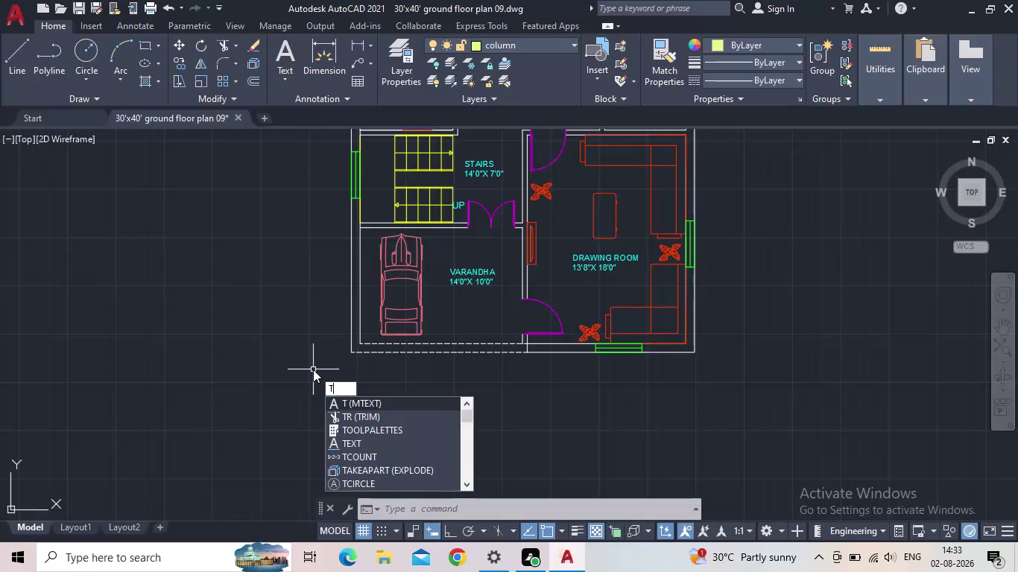
Abandon the multiline and single-line text commands started below the plan.
click(358, 401)
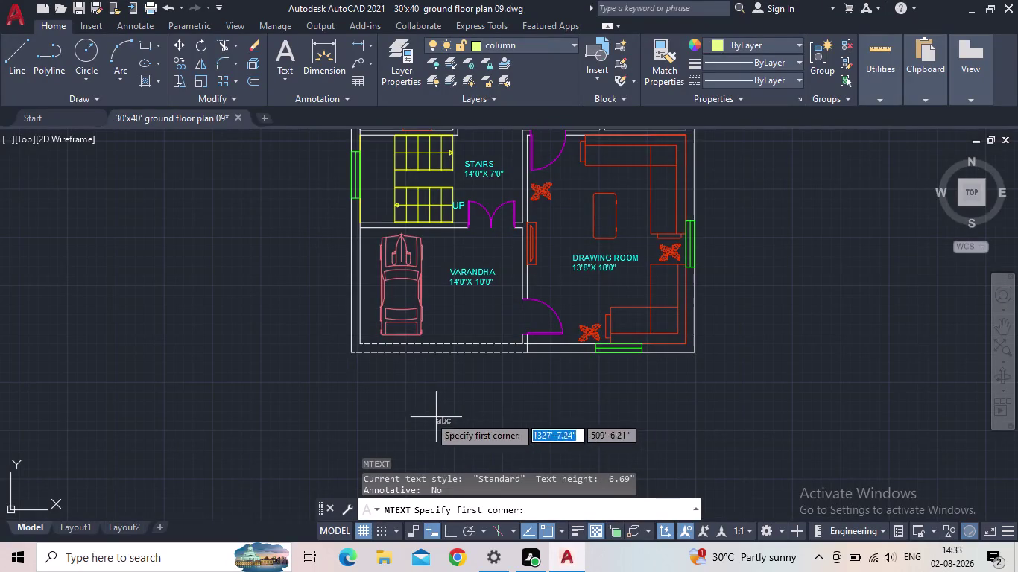
drag(410, 401, 424, 431)
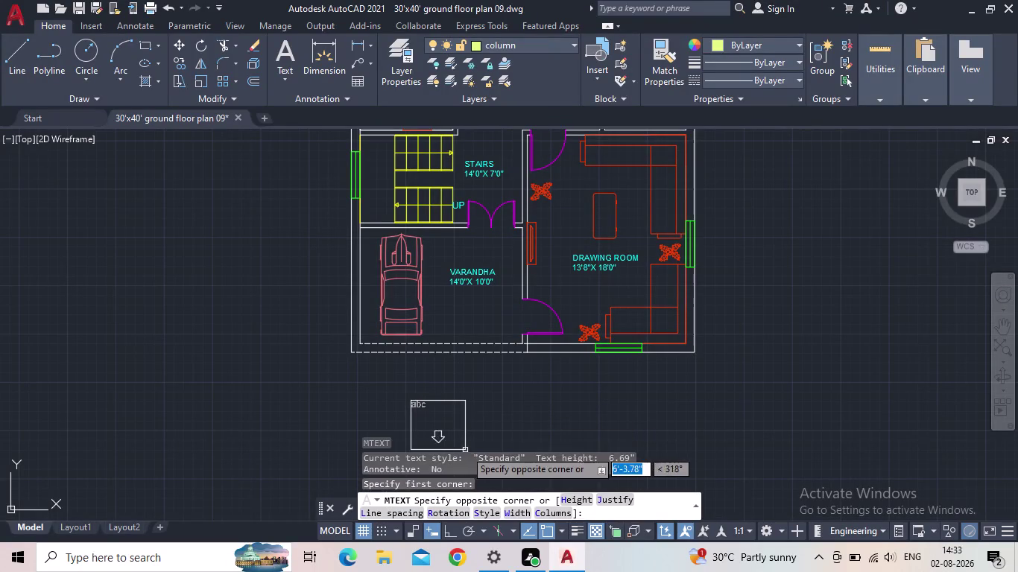
key(Escape)
key(t)
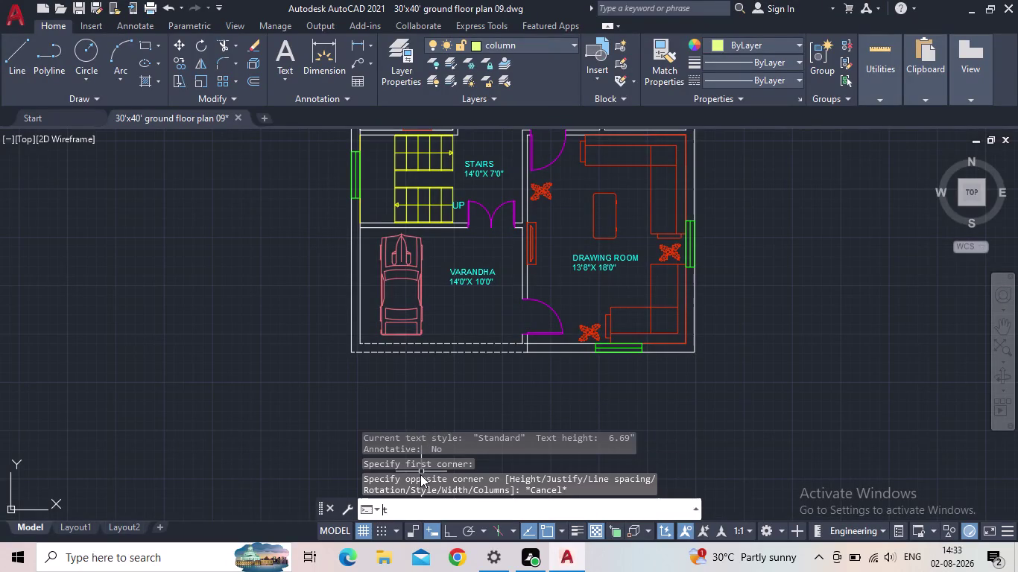
text(ext)
key(space)
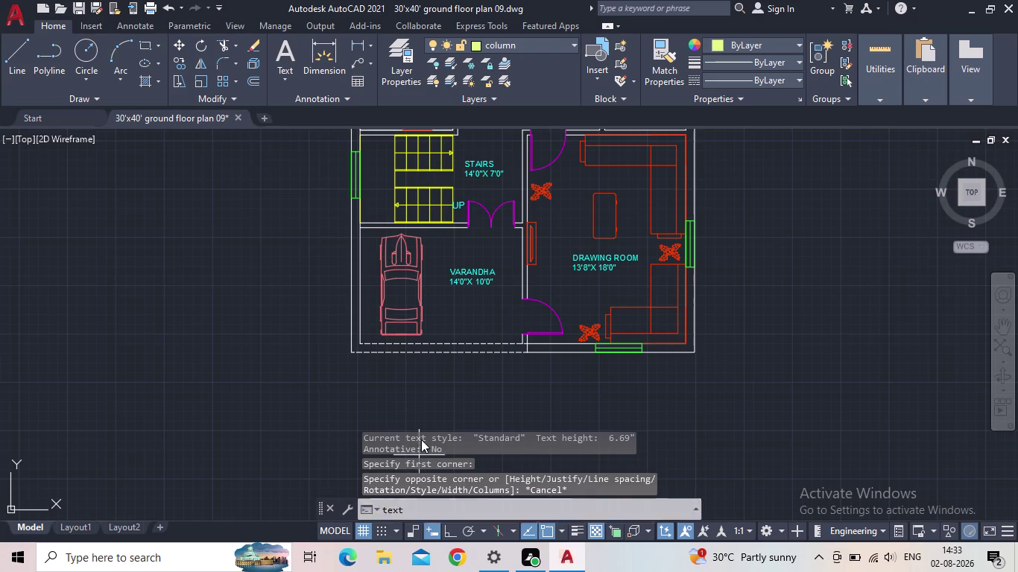
click(427, 391)
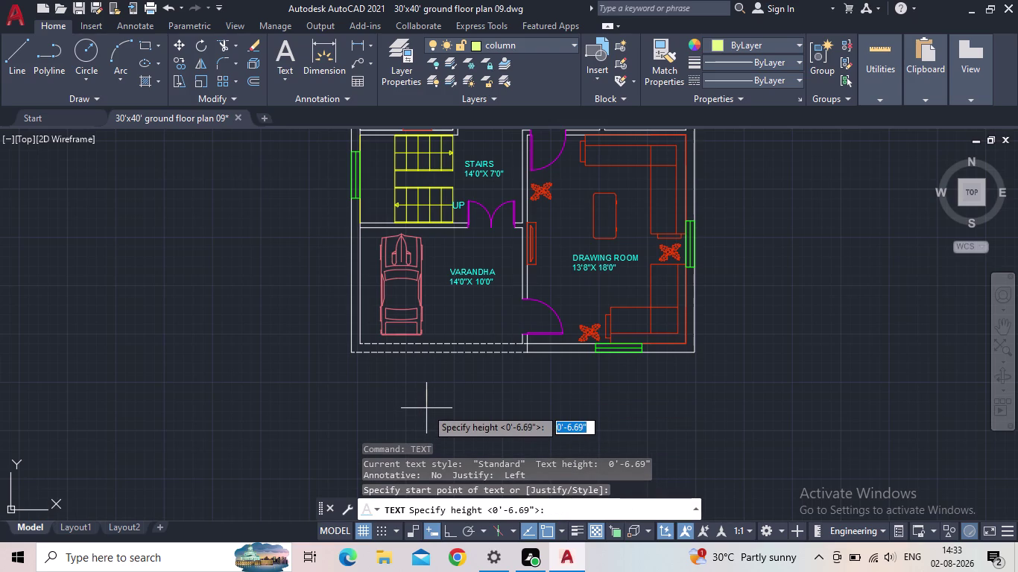
key(Escape)
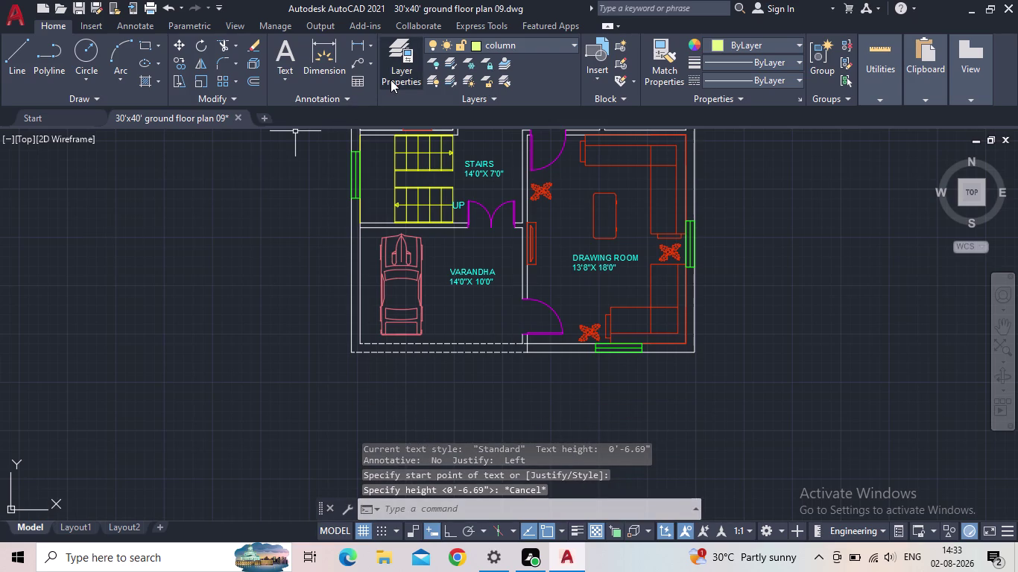
Make the 'text' layer current in Layer Properties and close the palette.
click(391, 80)
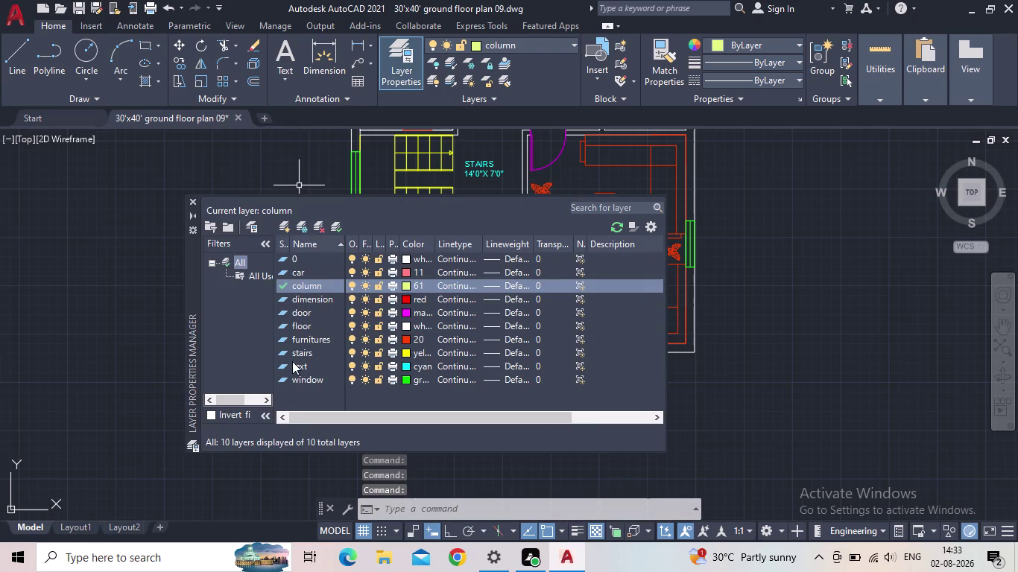
double_click(282, 367)
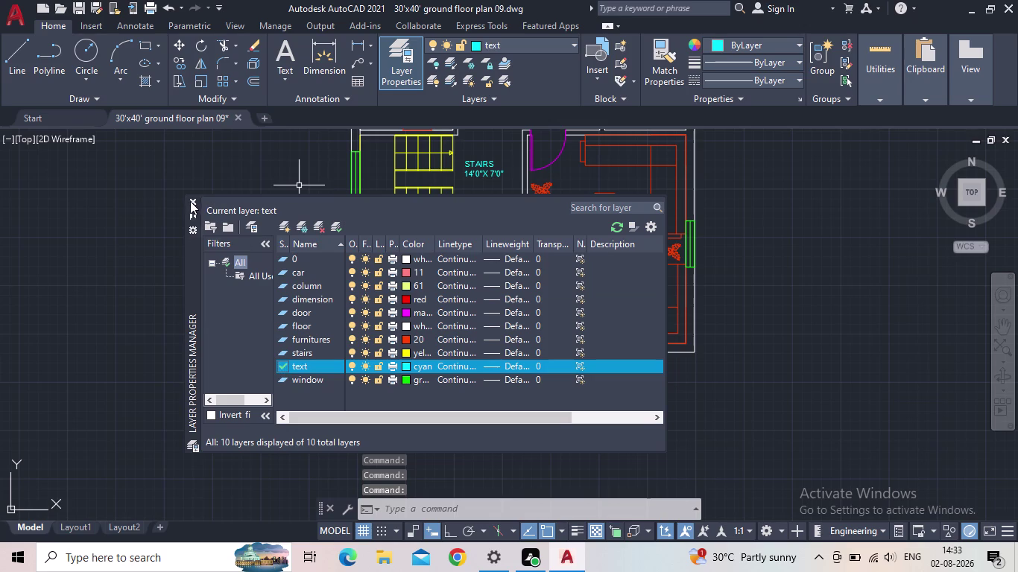
click(192, 200)
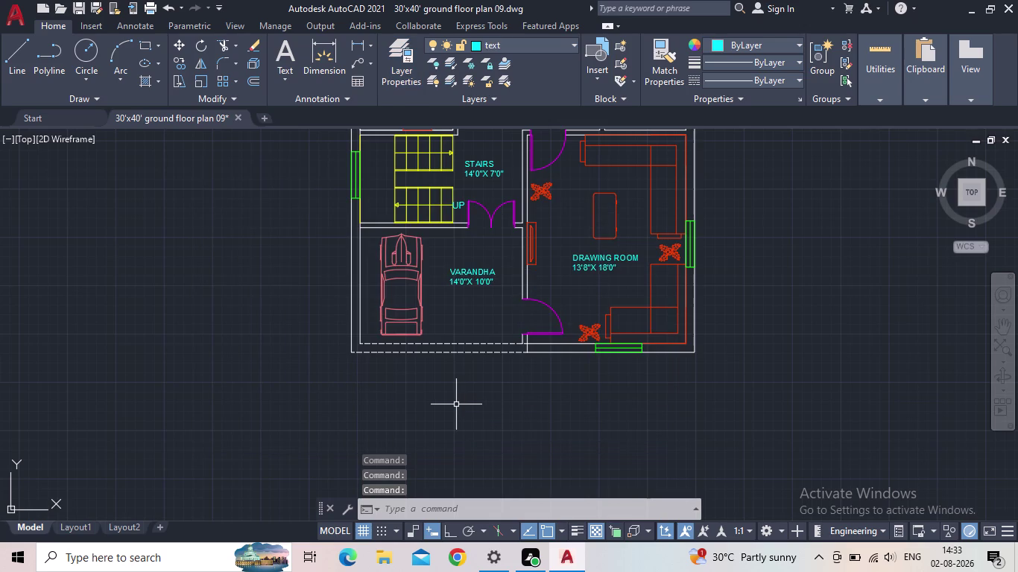
click(449, 533)
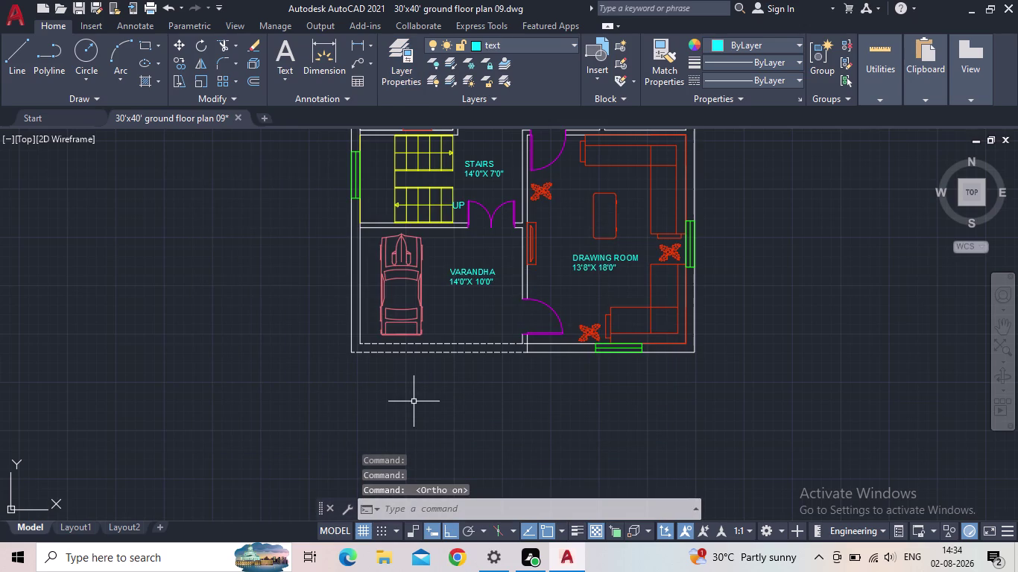
key(t)
key(e)
key(x)
key(t)
key(space)
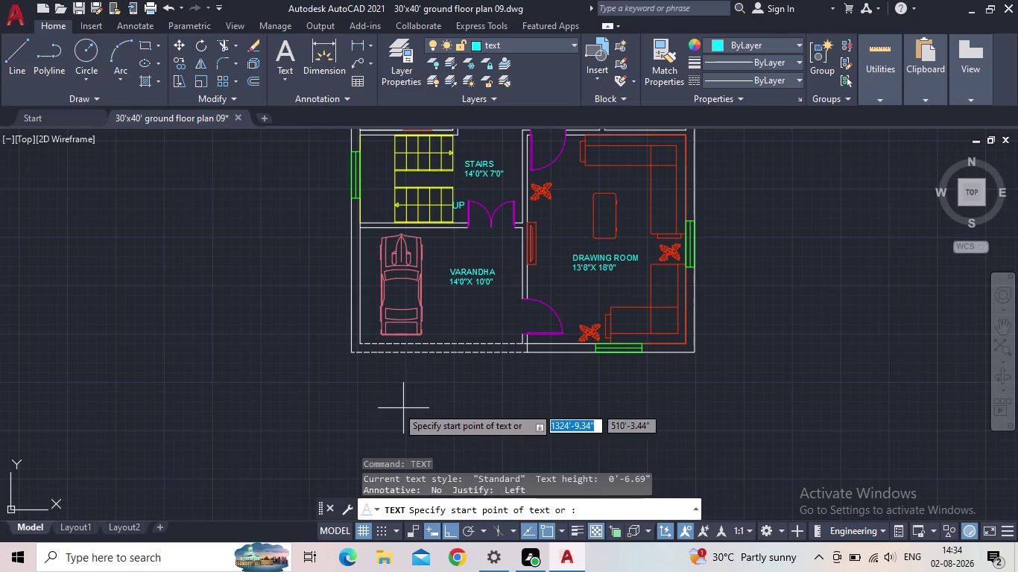
click(396, 392)
middle_drag(399, 421, 426, 384)
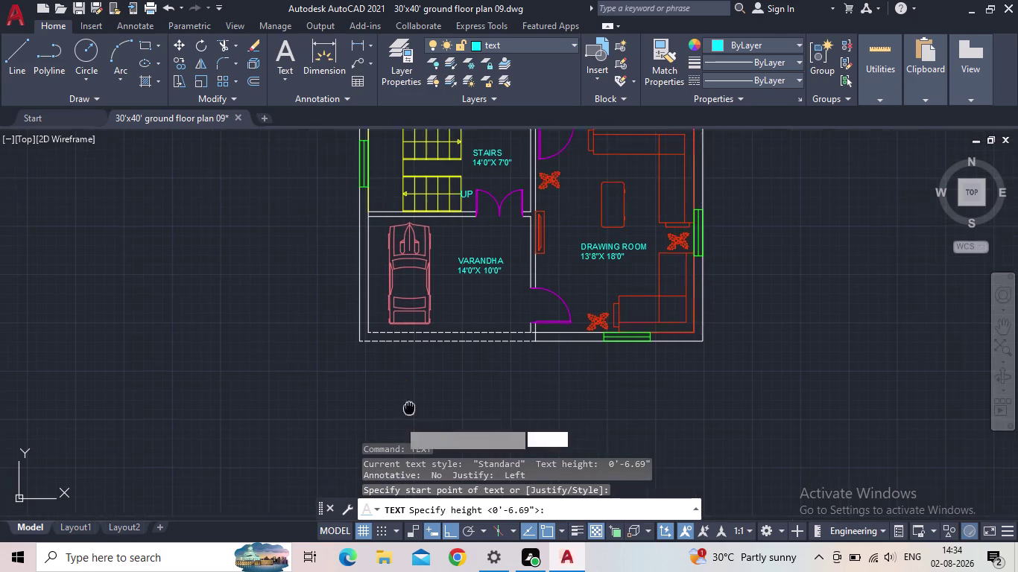
middle_drag(426, 385, 461, 329)
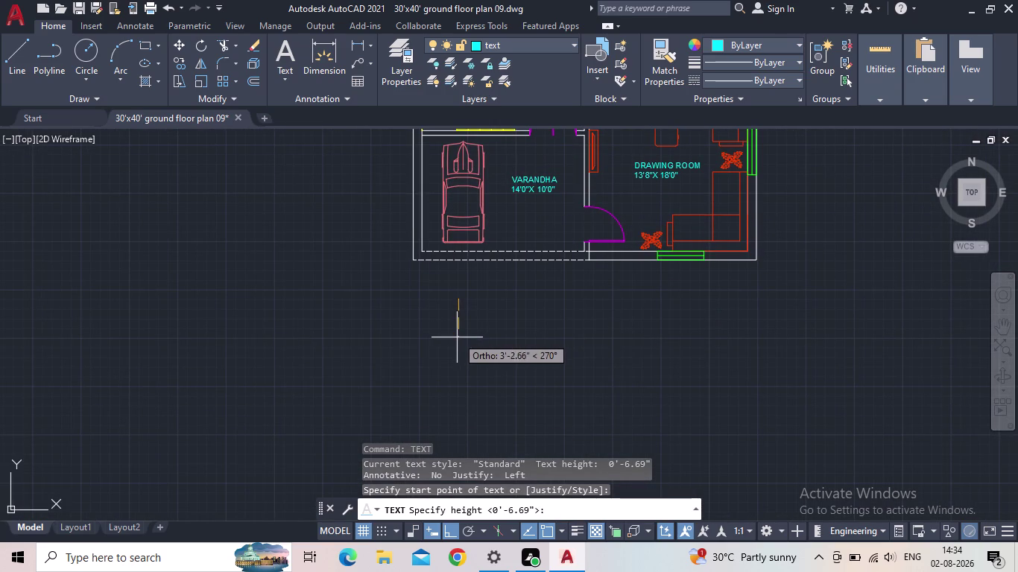
click(457, 338)
key(Return)
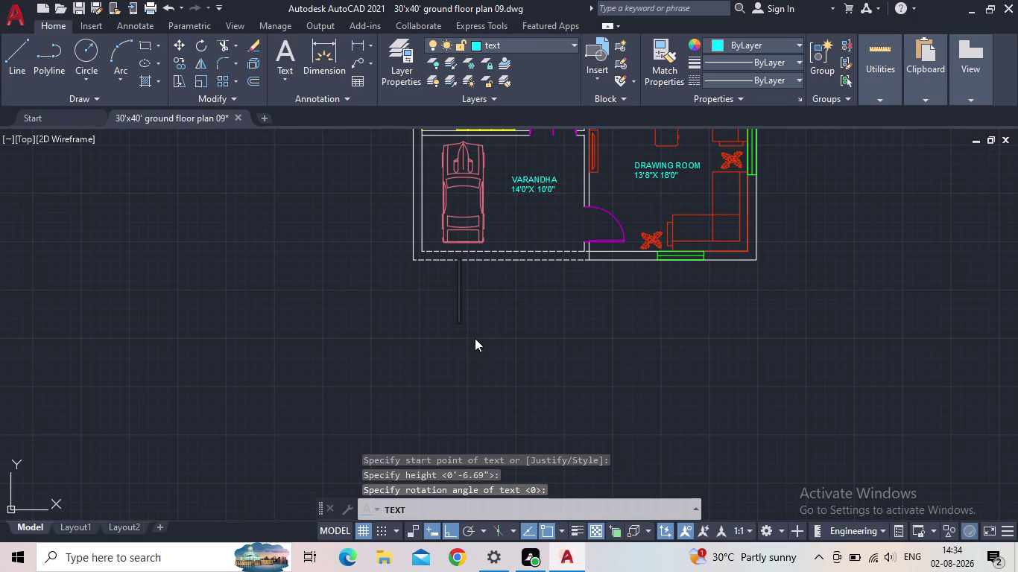
text(gr)
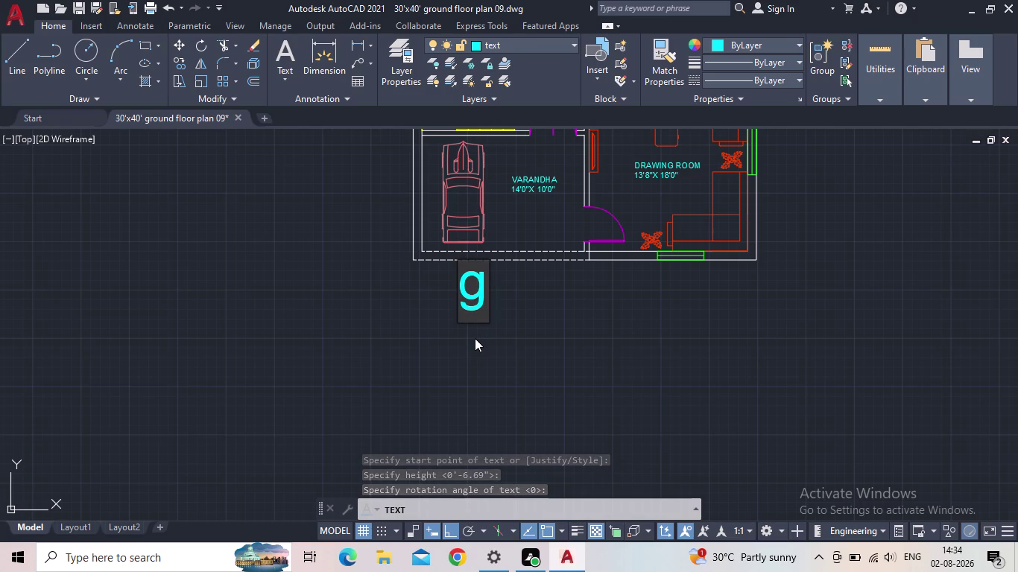
text(ound)
key(space)
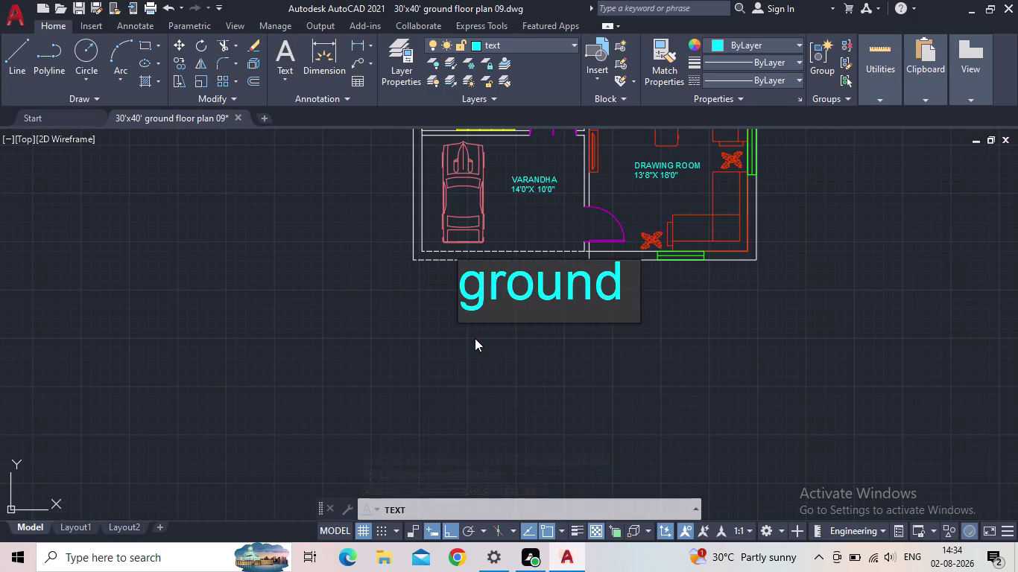
key(BackSpace)
key(BackSpace)
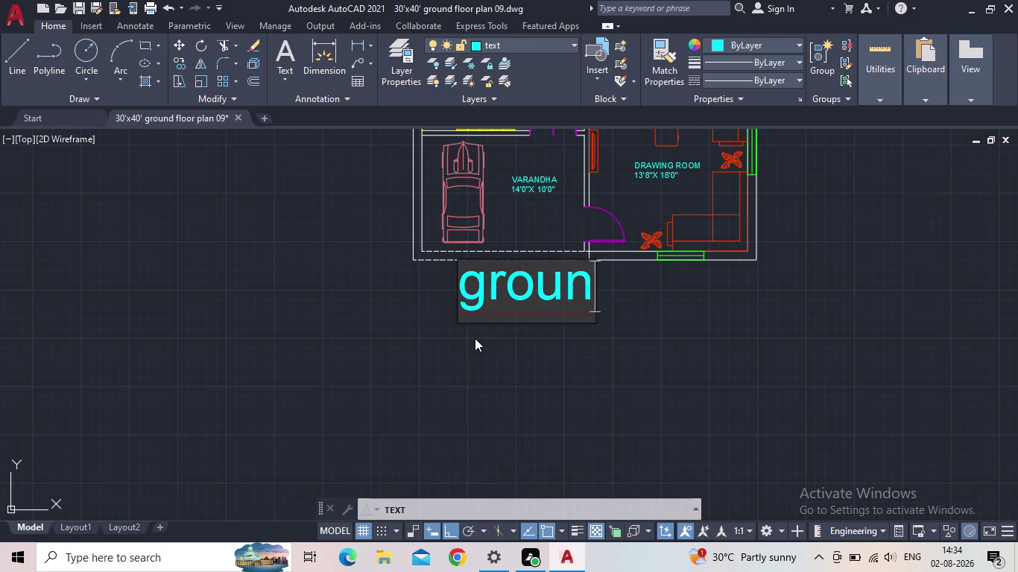
key(BackSpace)
key(BackSpace)
key(BackSpace)
key(BackSpace)
key(BackSpace)
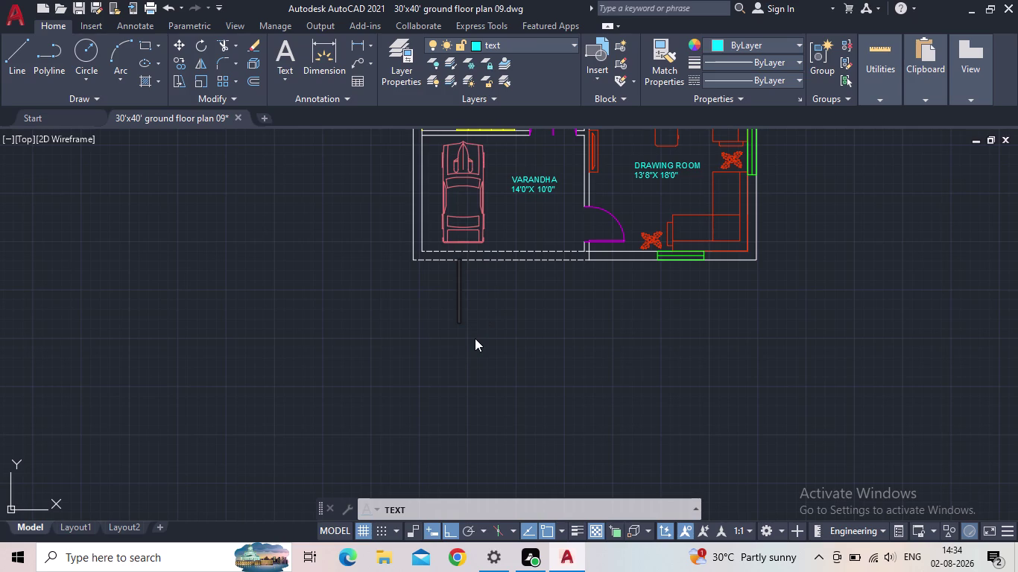
key(shift+g)
text(rou)
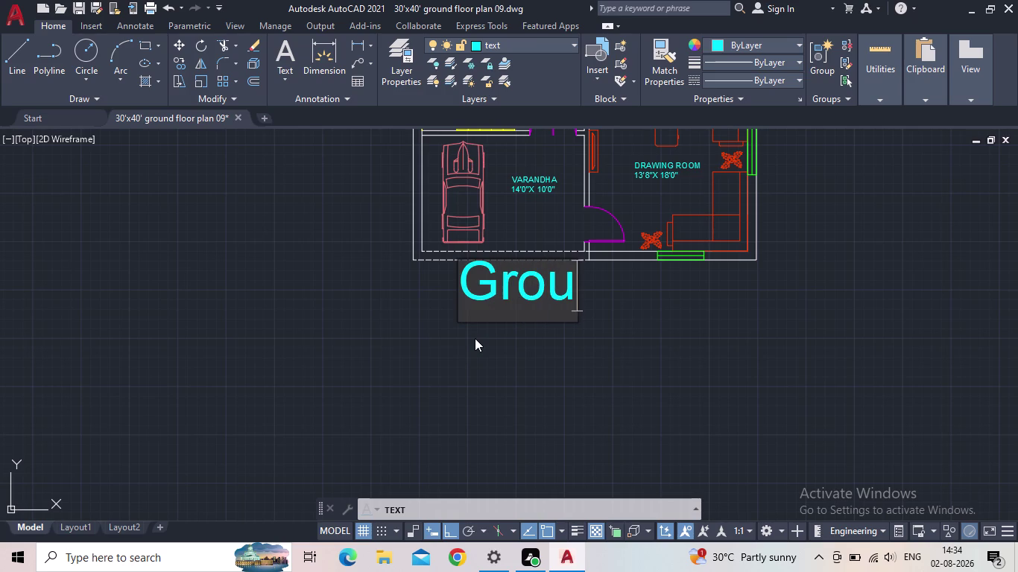
text(nd)
key(space)
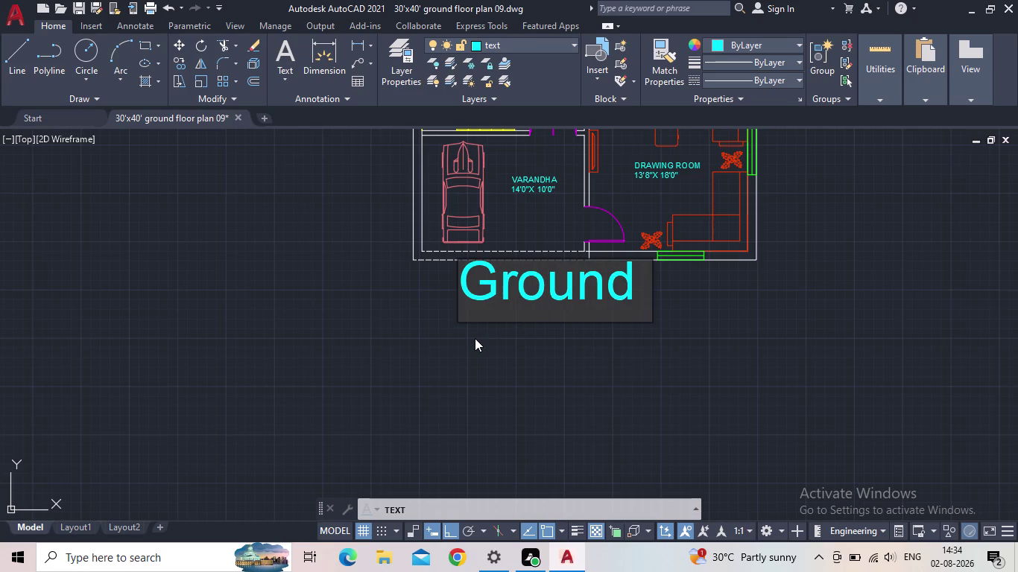
text(Floor)
key(space)
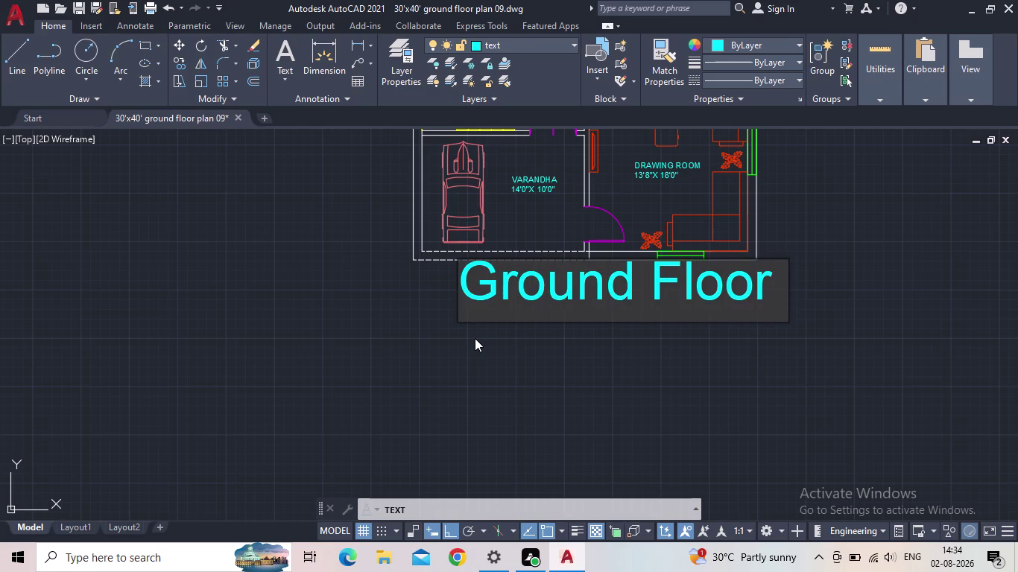
text(PLan)
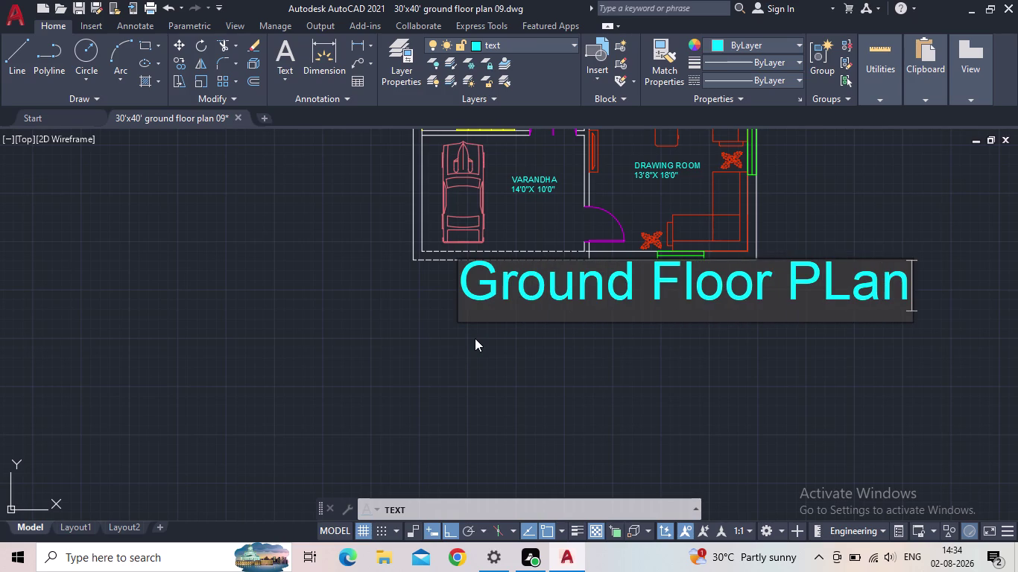
key(Return)
key(Return)
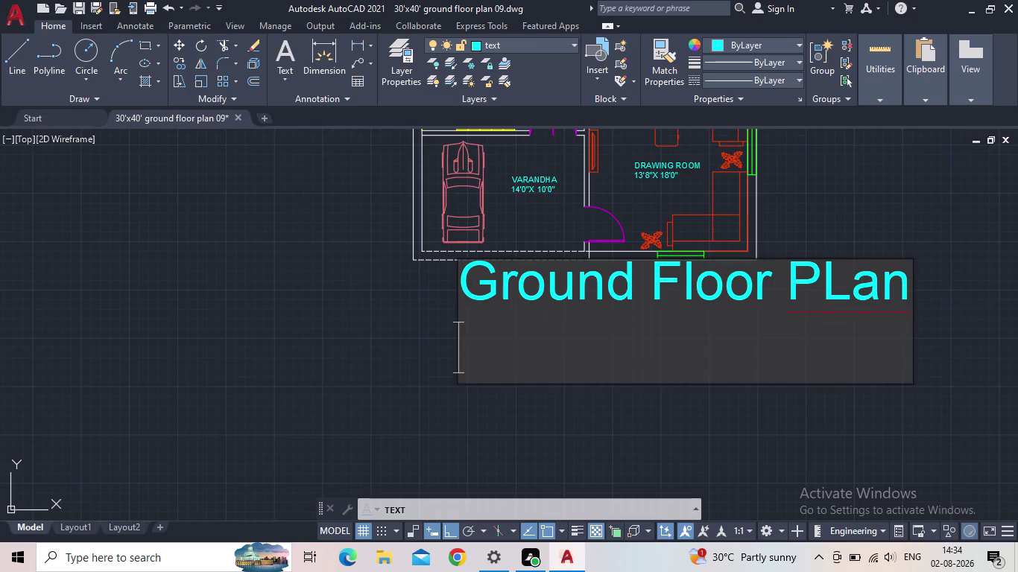
click(799, 292)
double_click(792, 289)
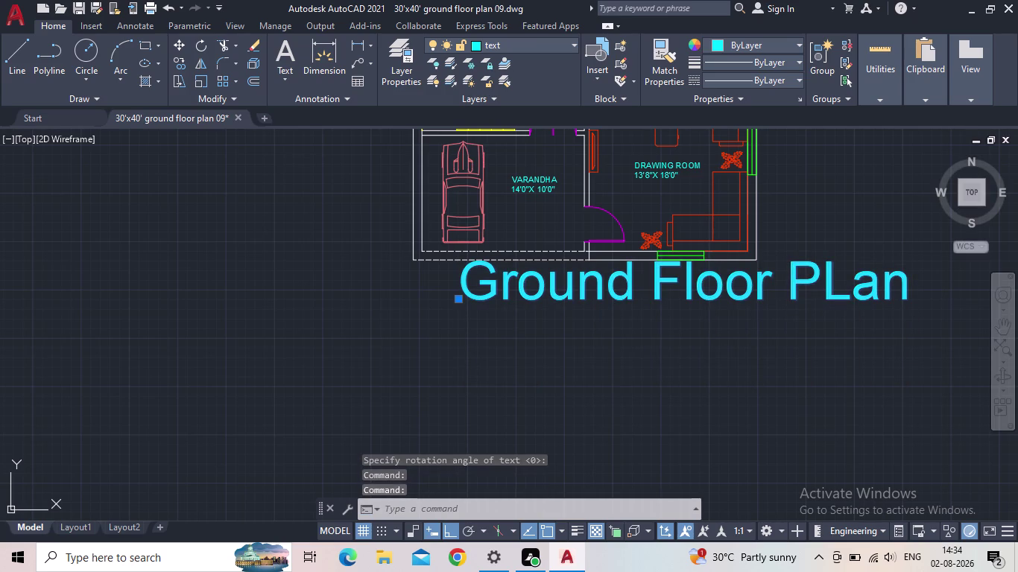
click(900, 286)
drag(901, 286, 465, 288)
key(Delete)
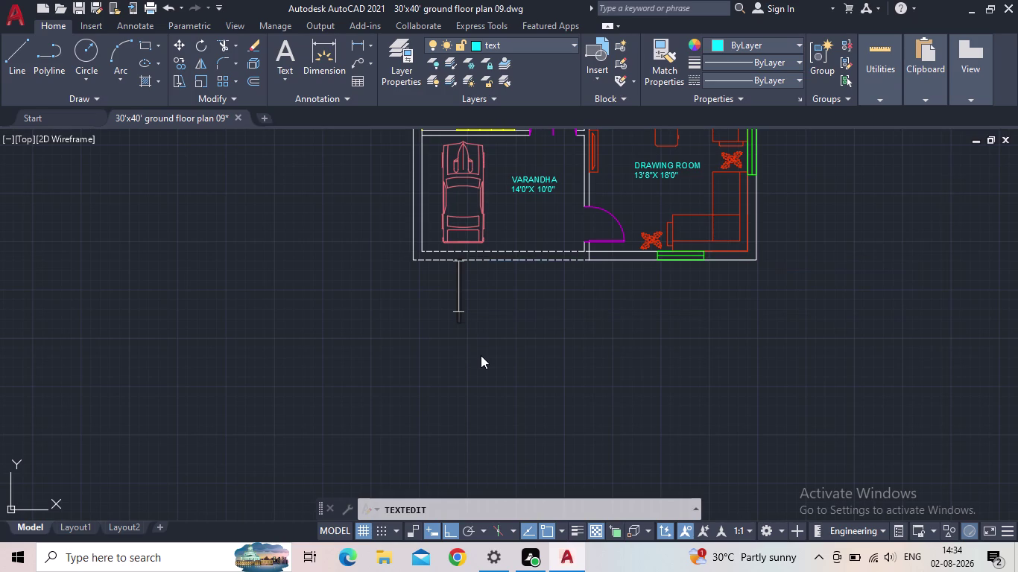
key(Escape)
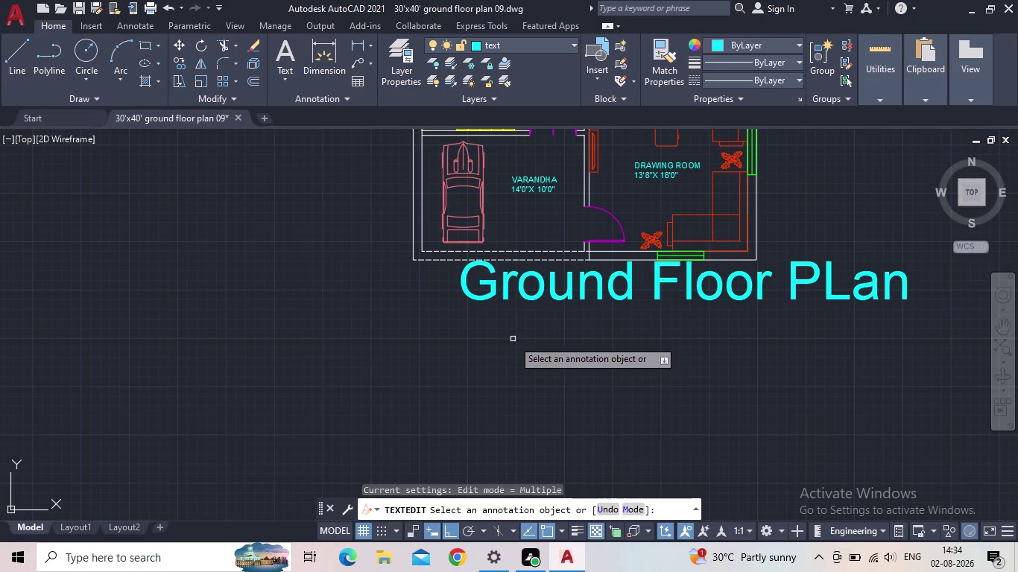
key(Escape)
drag(810, 332, 792, 318)
click(727, 291)
key(Delete)
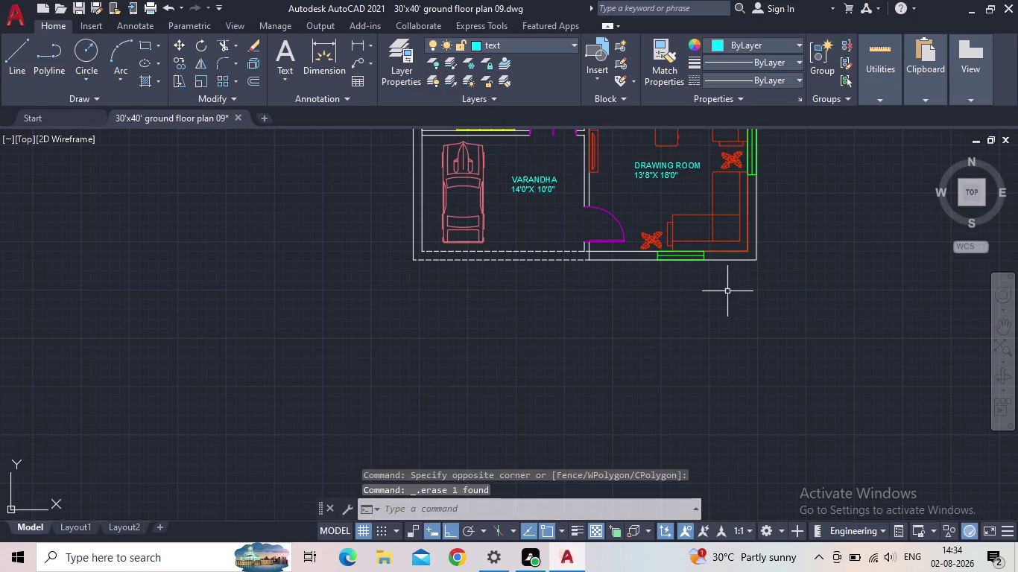
Draw an MTEXT box in the empty area below the ground floor plan.
scroll(down, 3)
middle_drag(608, 310, 614, 331)
scroll(up, 3)
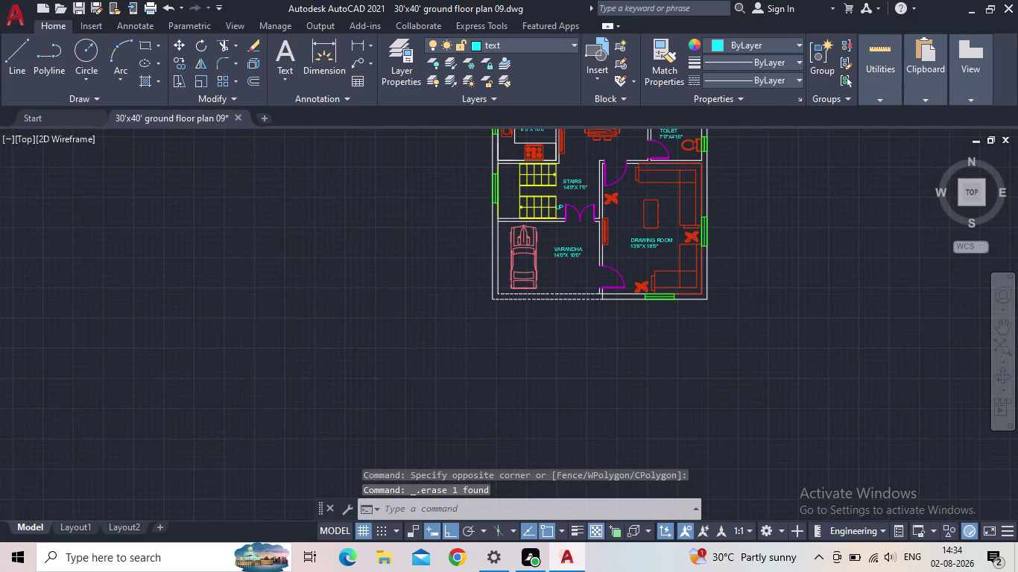
text(mt)
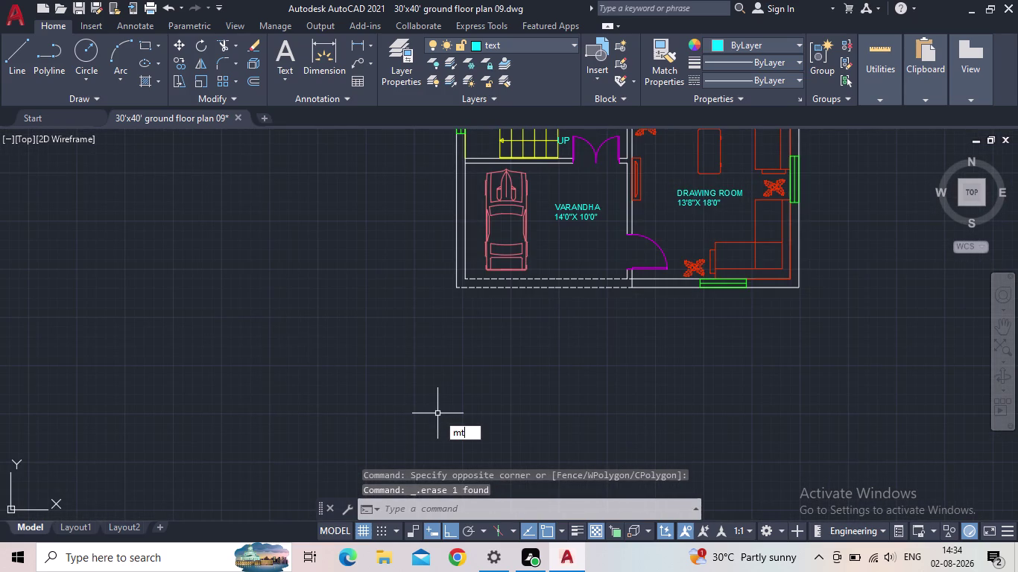
click(498, 446)
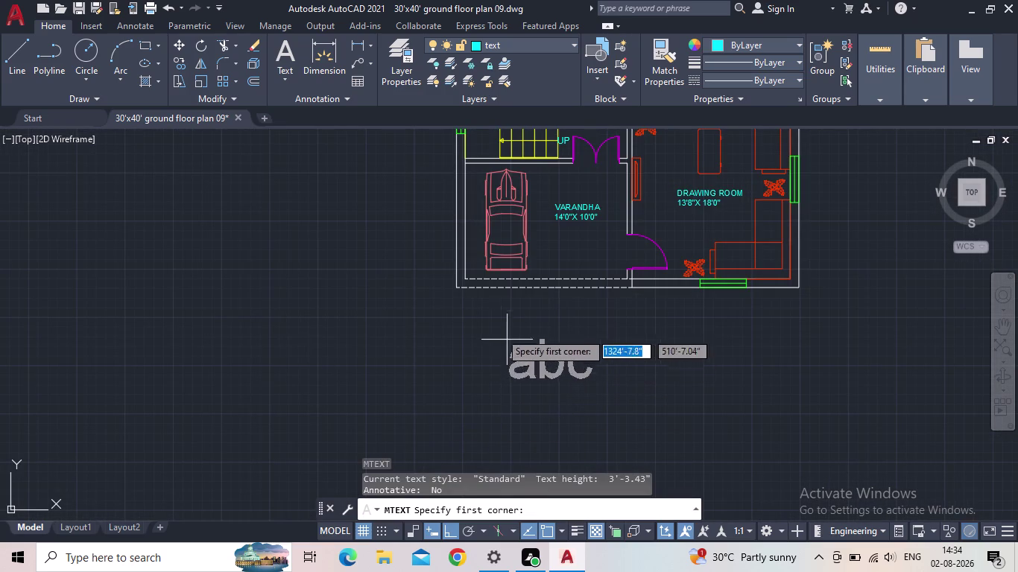
drag(494, 328, 819, 434)
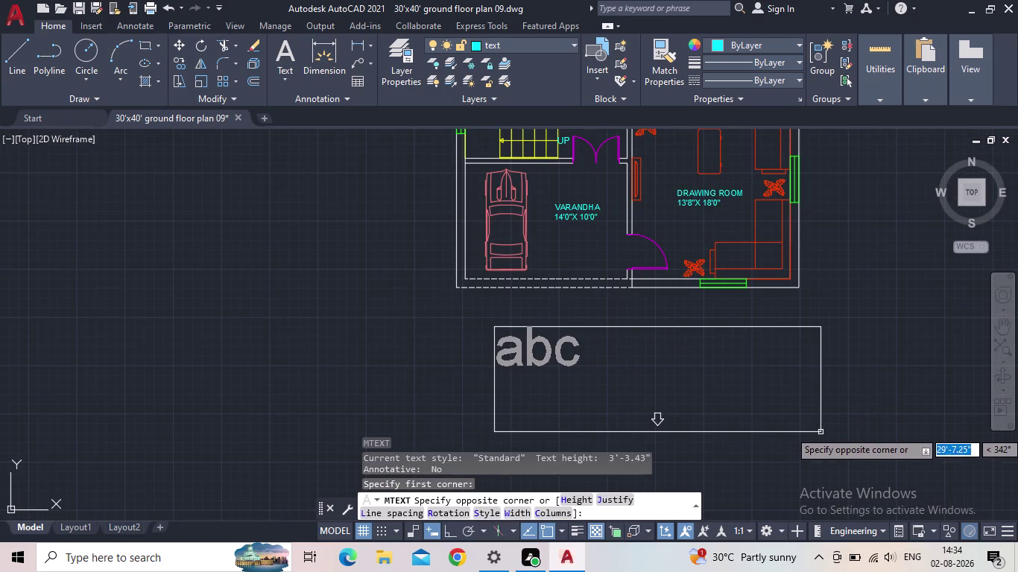
click(817, 426)
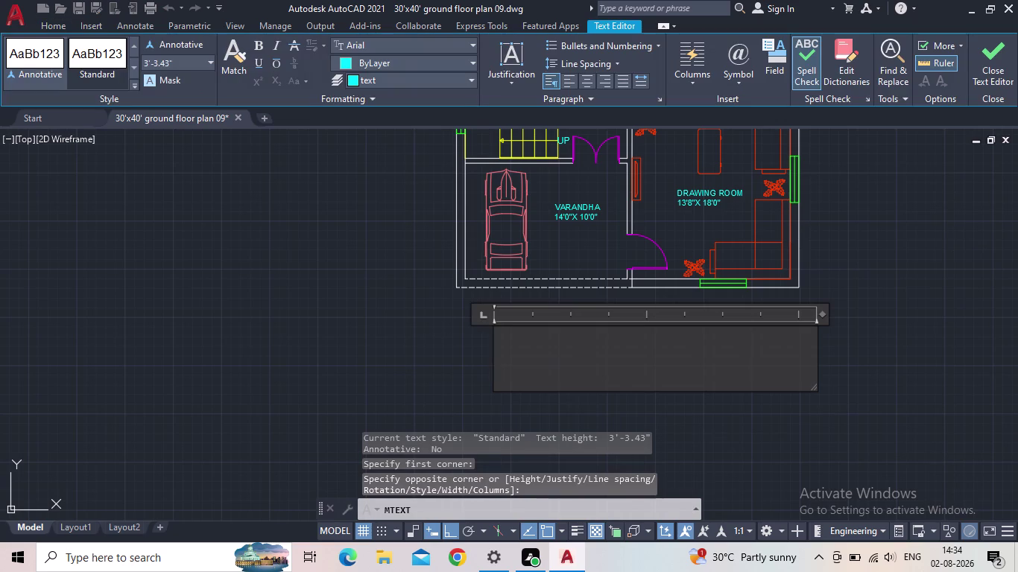
middle_drag(607, 366, 626, 348)
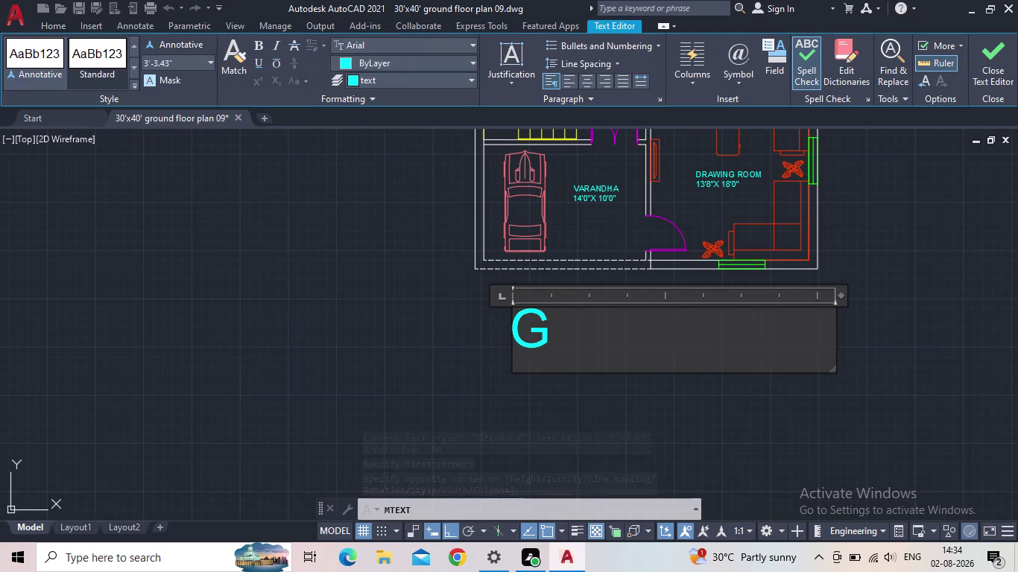
Type the title 'Ground Floor Plan', fixing the mistyped capitals.
text(round)
key(space)
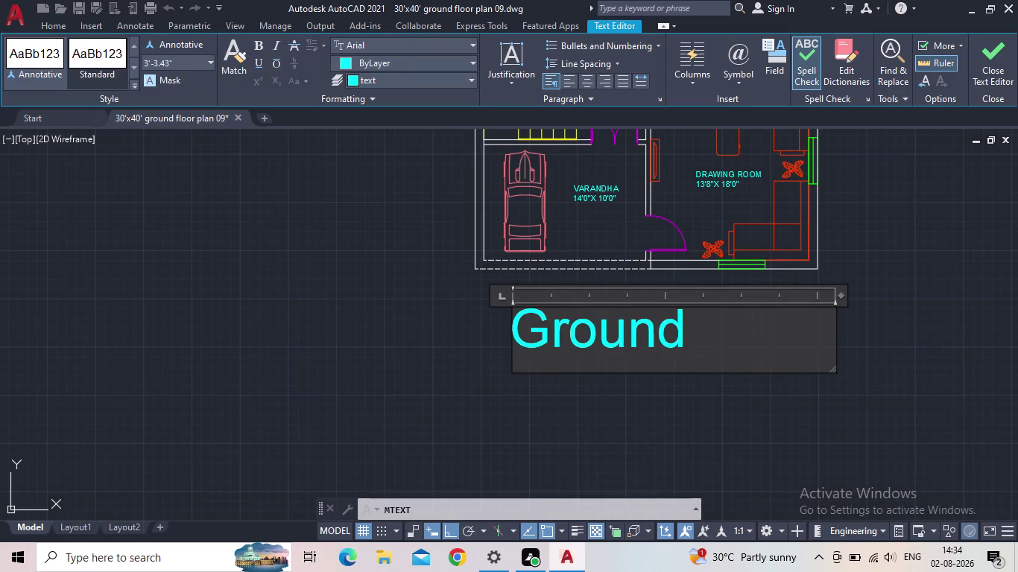
key(shift+f)
text(lo)
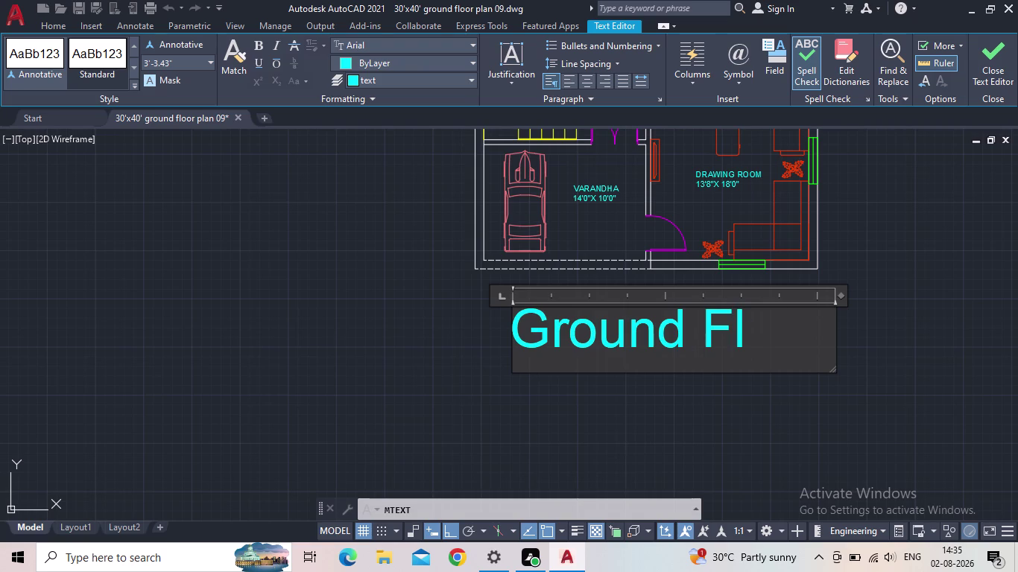
text(or)
key(space)
text(Pl)
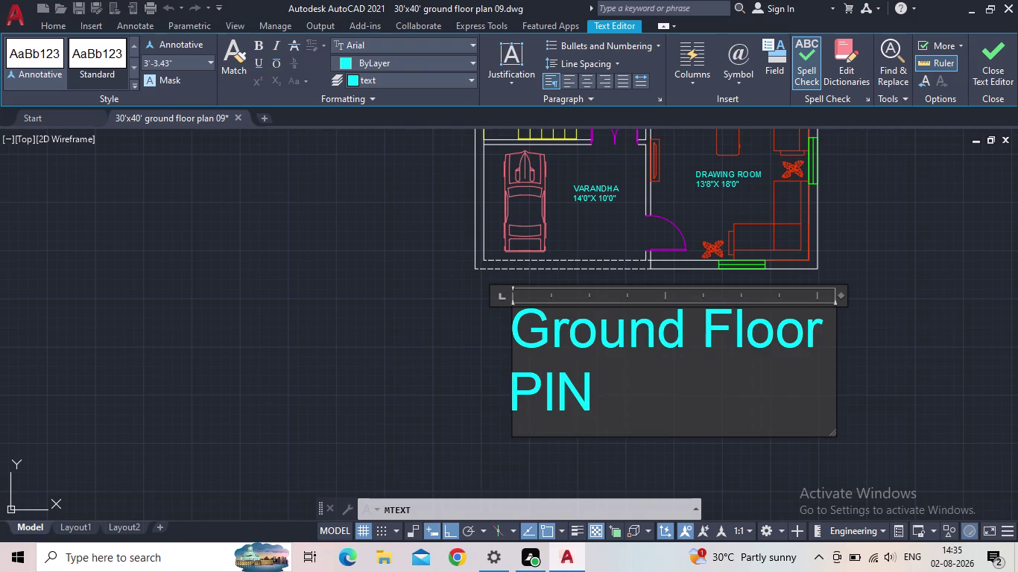
key(BackSpace)
text(AN)
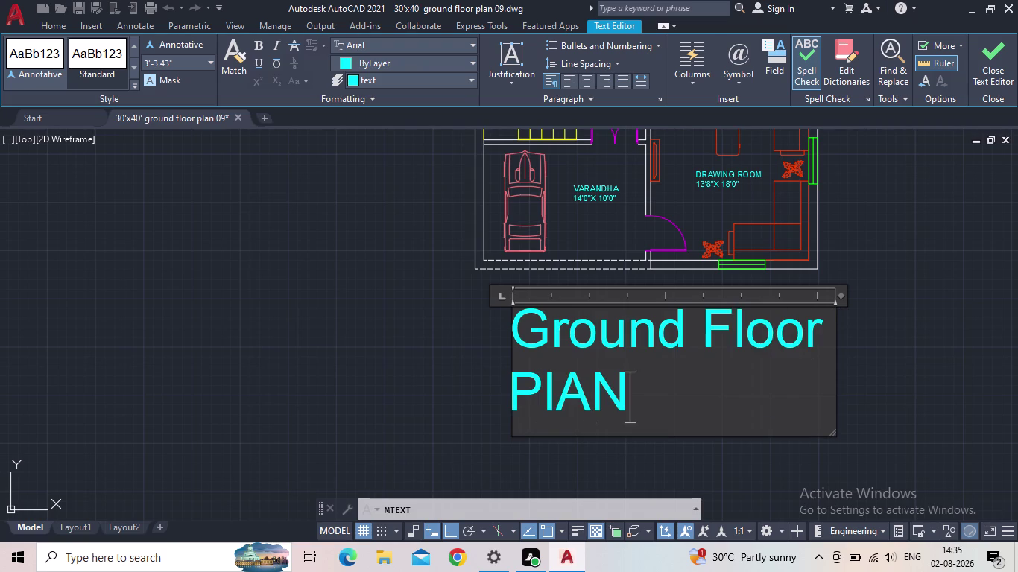
key(BackSpace)
key(BackSpace)
key(BackSpace)
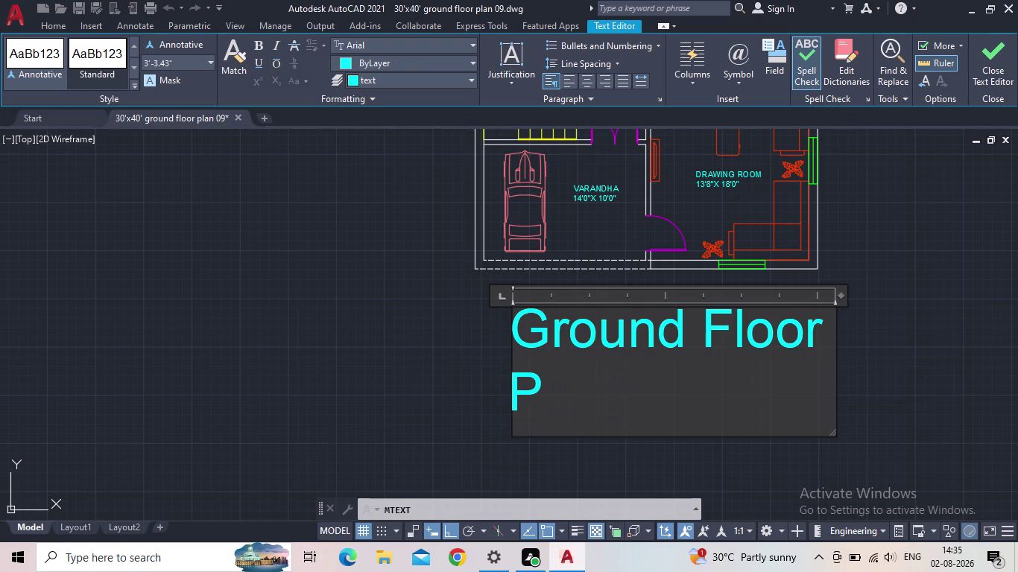
key(l)
key(BackSpace)
text(lan)
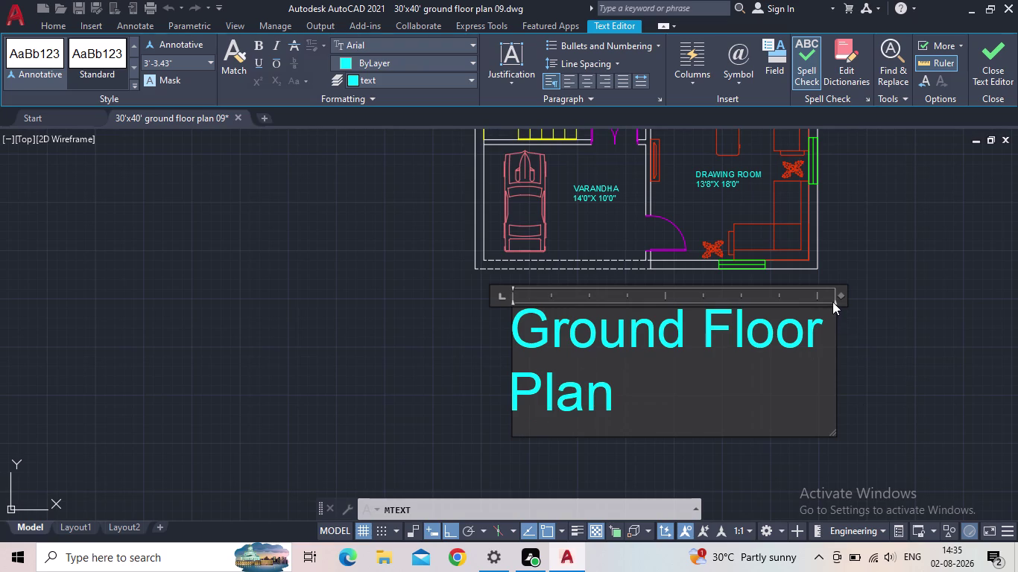
Widen the text box so the title fits one line, and set its height to 7".
drag(834, 315, 909, 302)
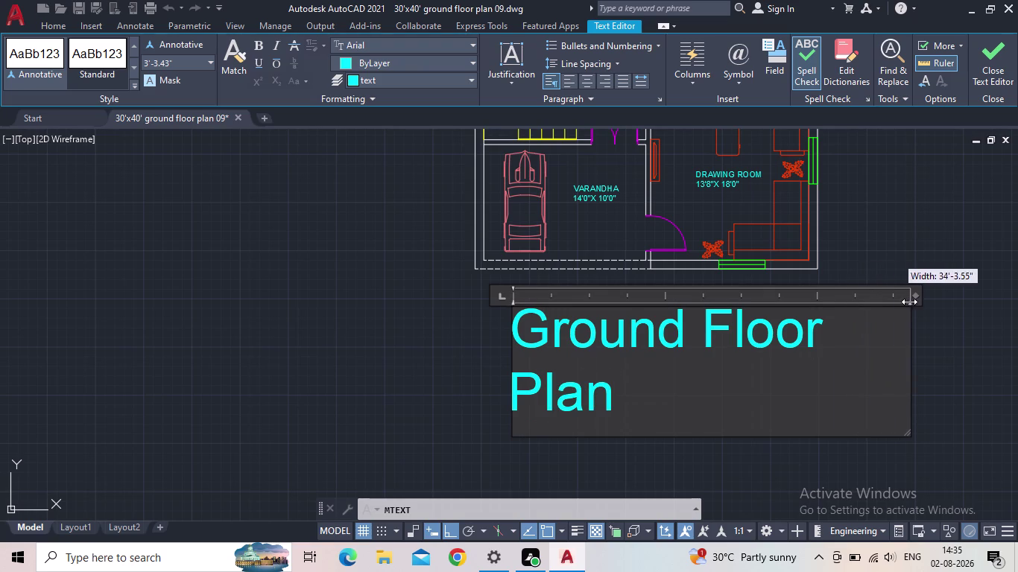
drag(908, 302, 953, 308)
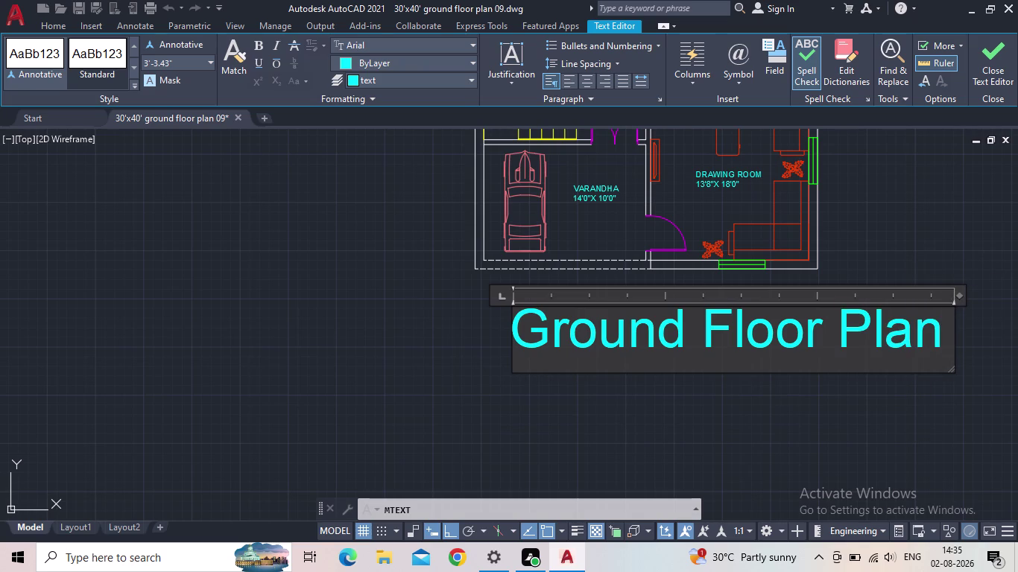
drag(178, 58, 154, 64)
key(6)
key(BackSpace)
key(BackSpace)
text(7")
key(Return)
drag(944, 333, 511, 329)
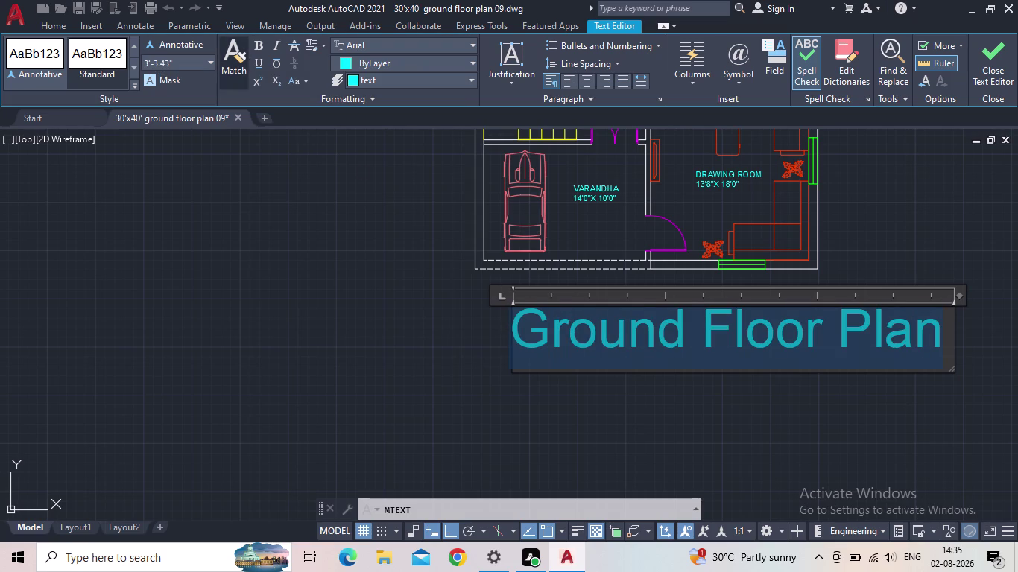
Adjust the title height through 7", 1' and 3', settling on 2'.
click(174, 67)
text(7)
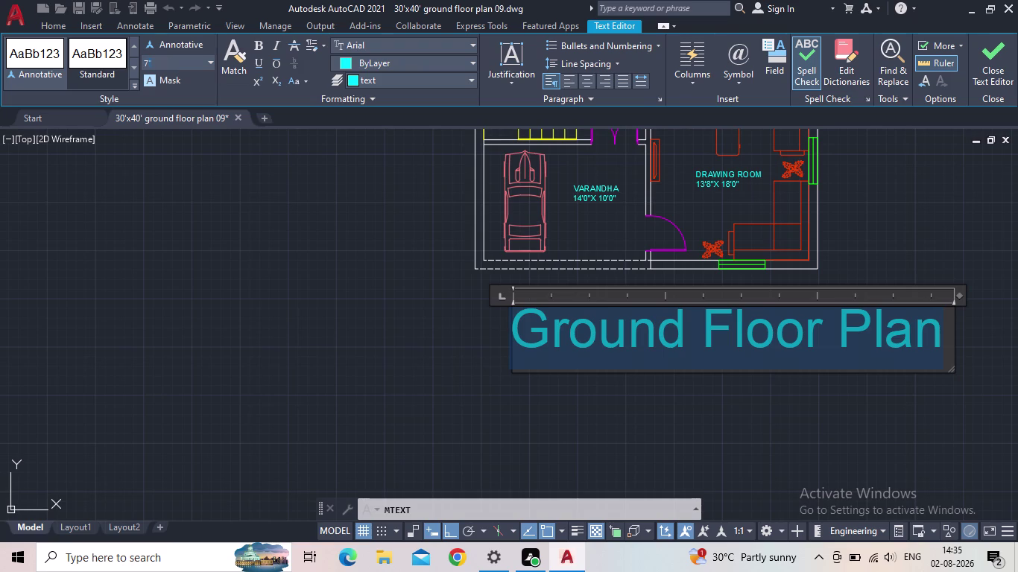
text(")
key(Return)
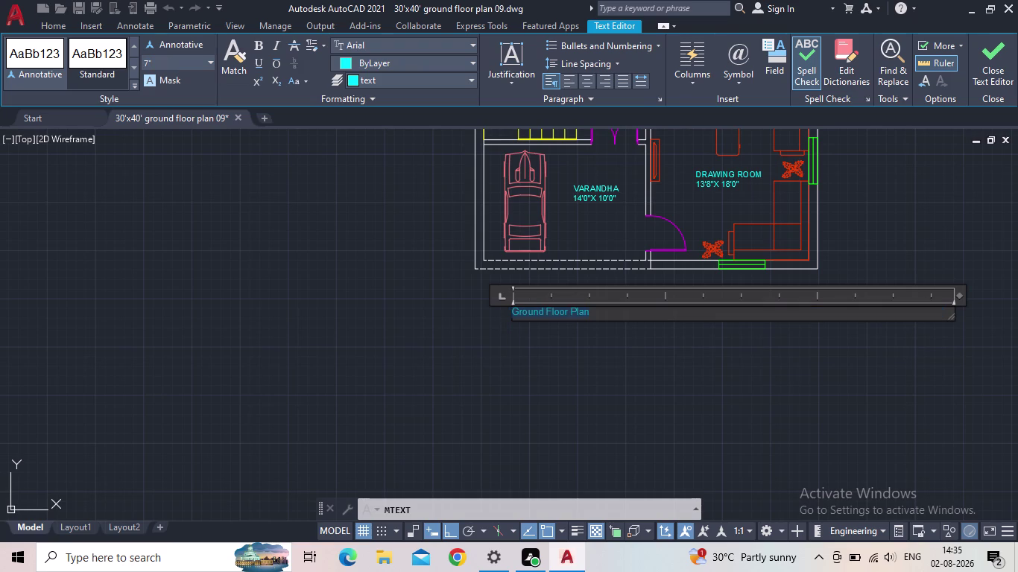
click(179, 64)
key(1)
key(apostrophe)
key(Return)
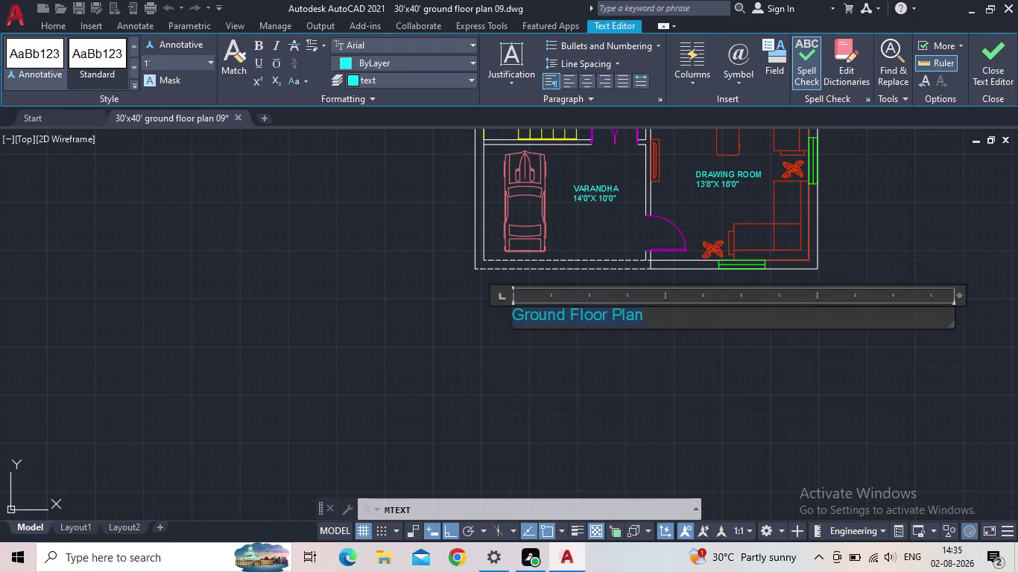
click(176, 68)
text(3')
key(Return)
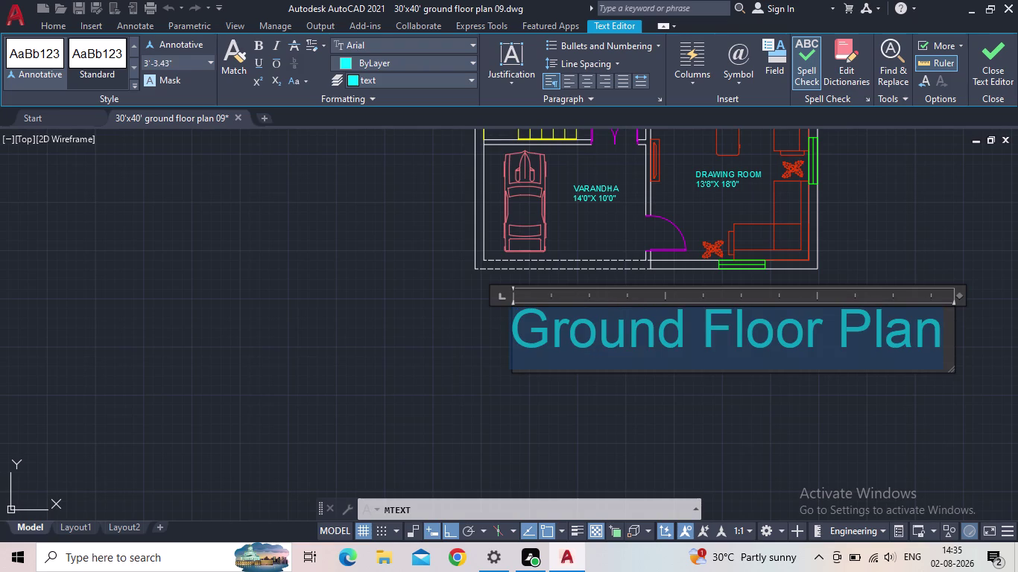
click(176, 67)
text(2)
text(')
key(Return)
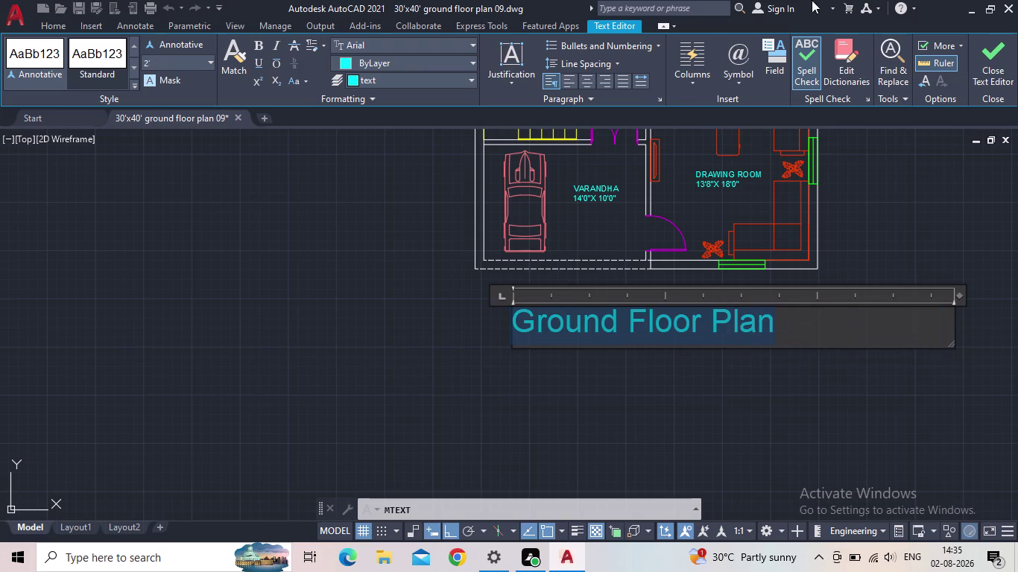
Make the Ground Floor Plan title bold and italic.
click(261, 50)
click(278, 48)
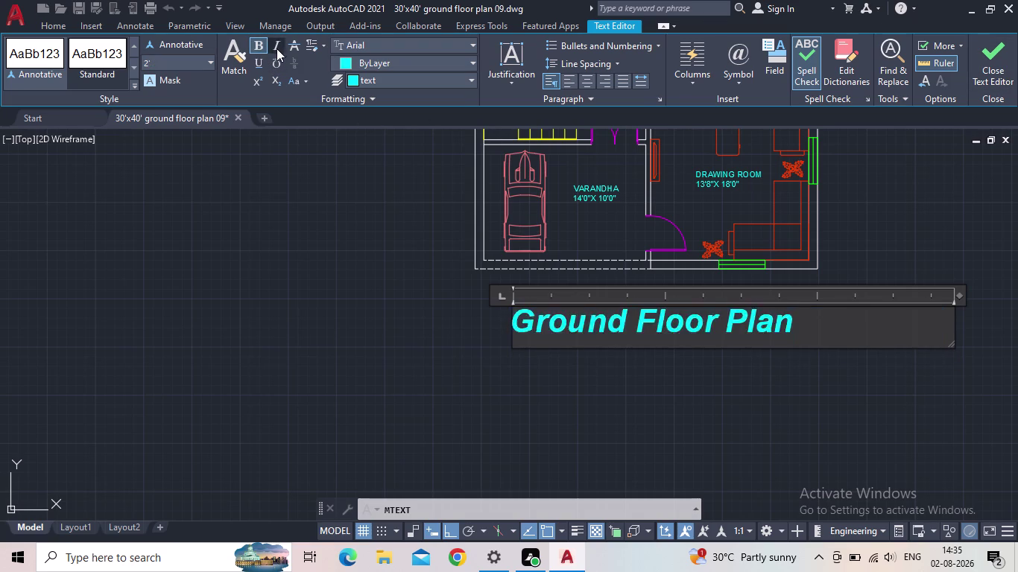
click(999, 54)
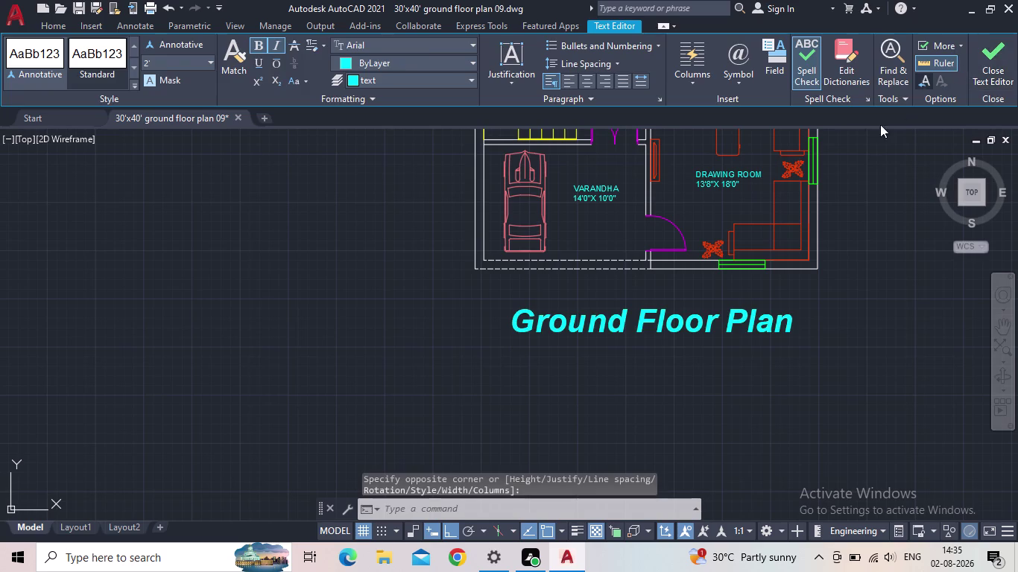
middle_drag(809, 267, 597, 281)
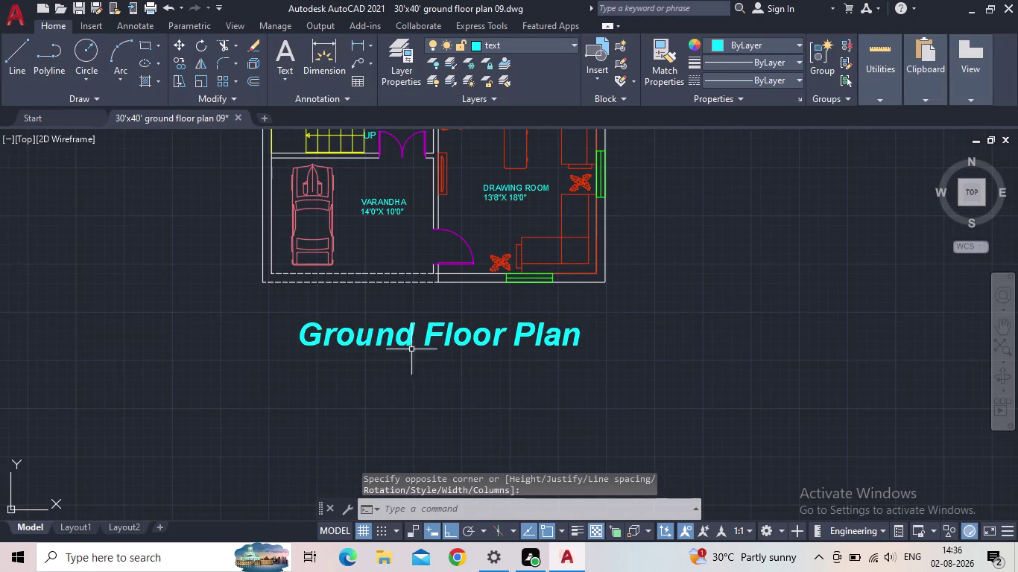
middle_drag(384, 356, 411, 390)
click(417, 377)
scroll(up, 3)
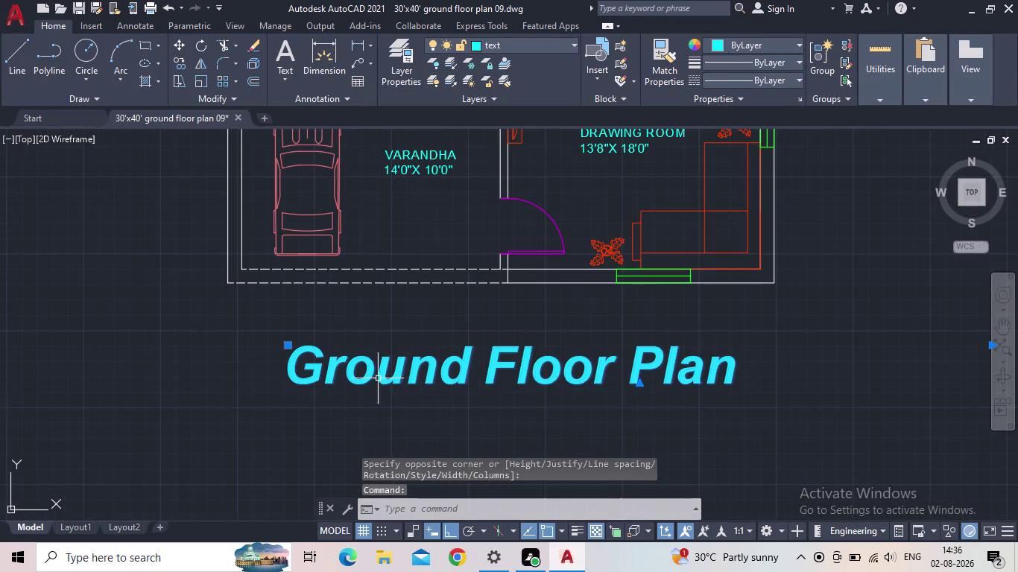
click(291, 345)
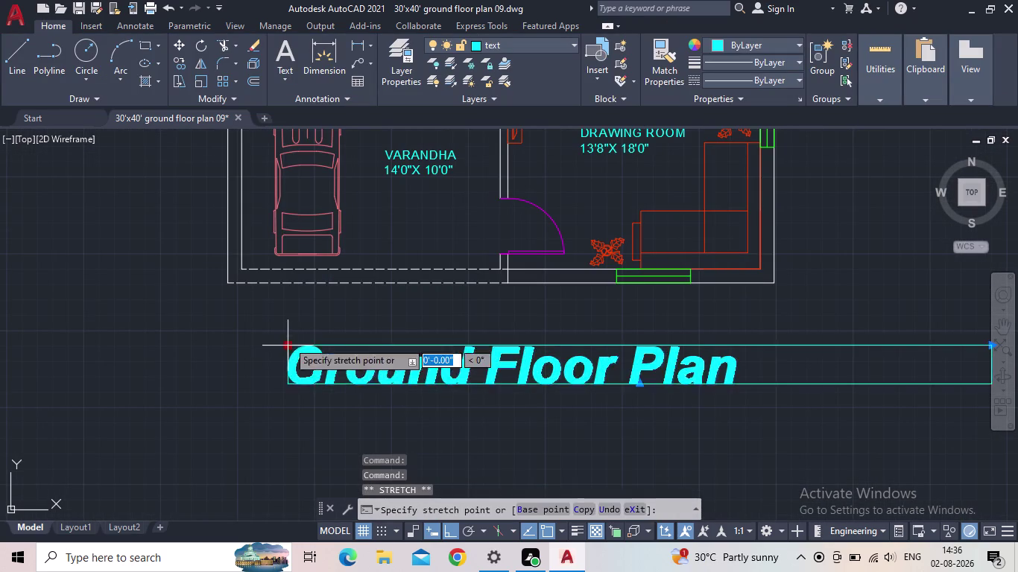
click(272, 337)
scroll(down, 3)
key(Escape)
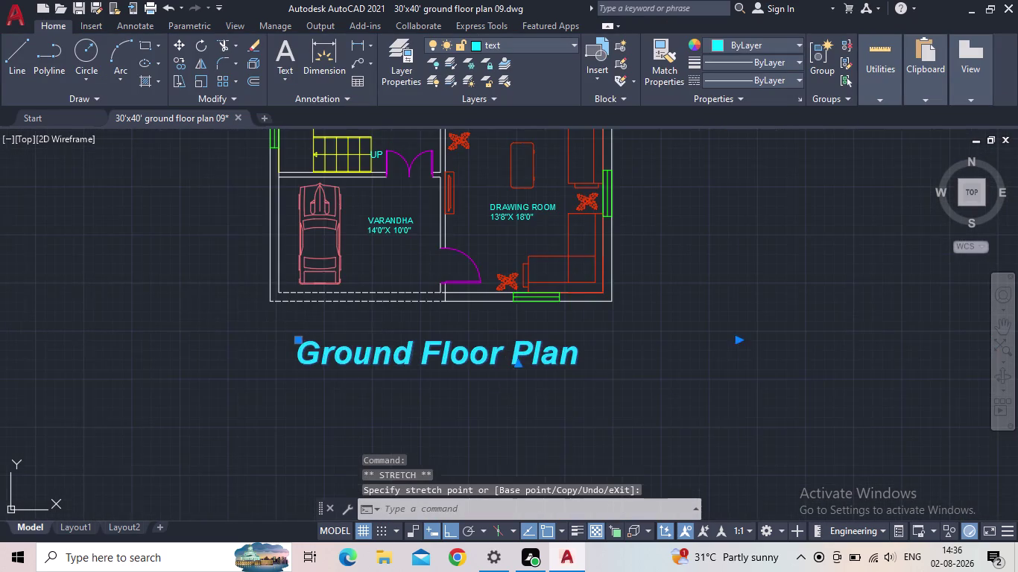
middle_drag(411, 350, 512, 384)
scroll(down, 3)
middle_drag(507, 373, 508, 381)
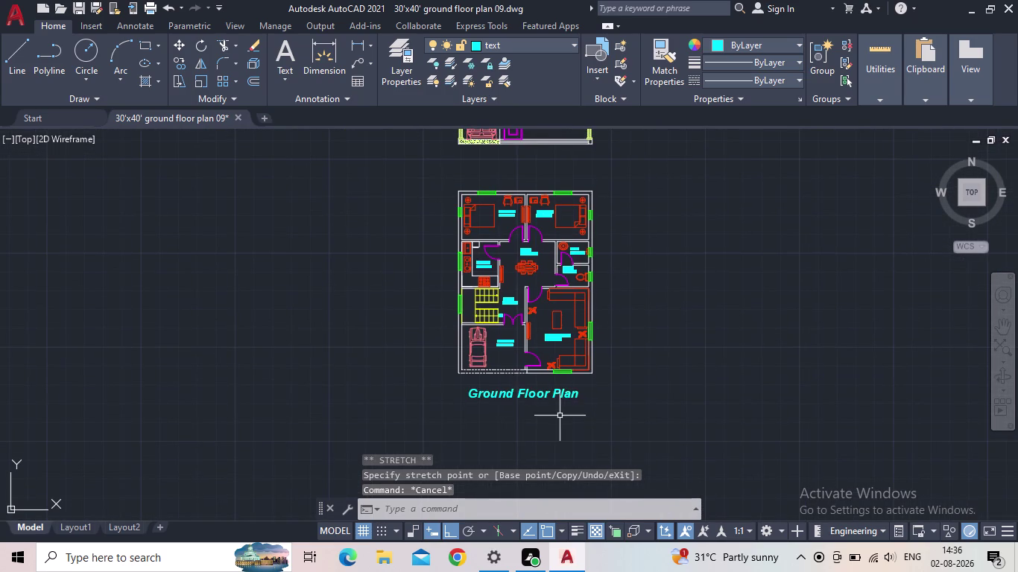
drag(571, 416, 561, 410)
click(472, 385)
middle_drag(515, 423, 566, 377)
scroll(up, 3)
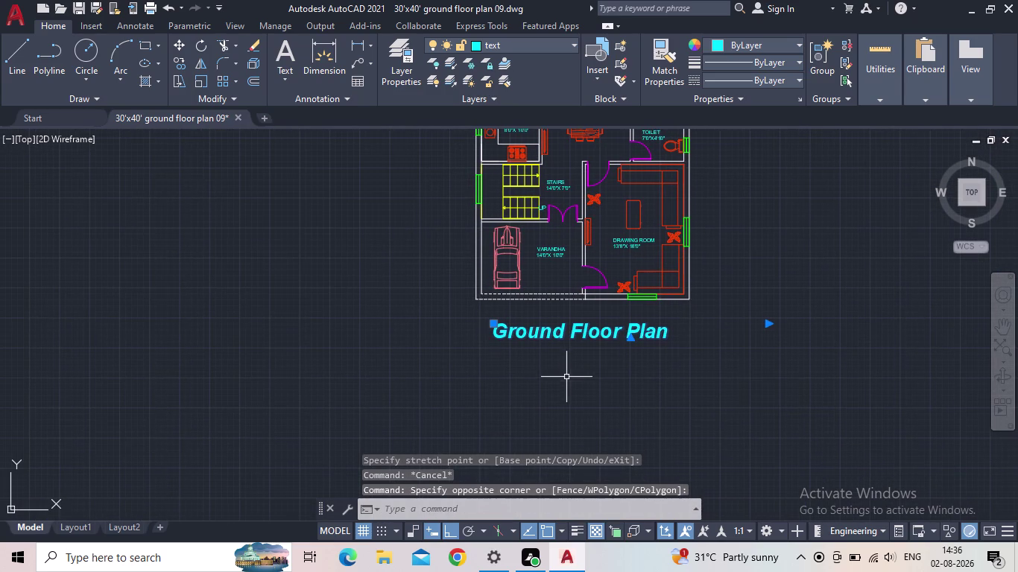
Copy the Ground Floor Plan title to a spot just below the elevation drawing.
text(co)
key(space)
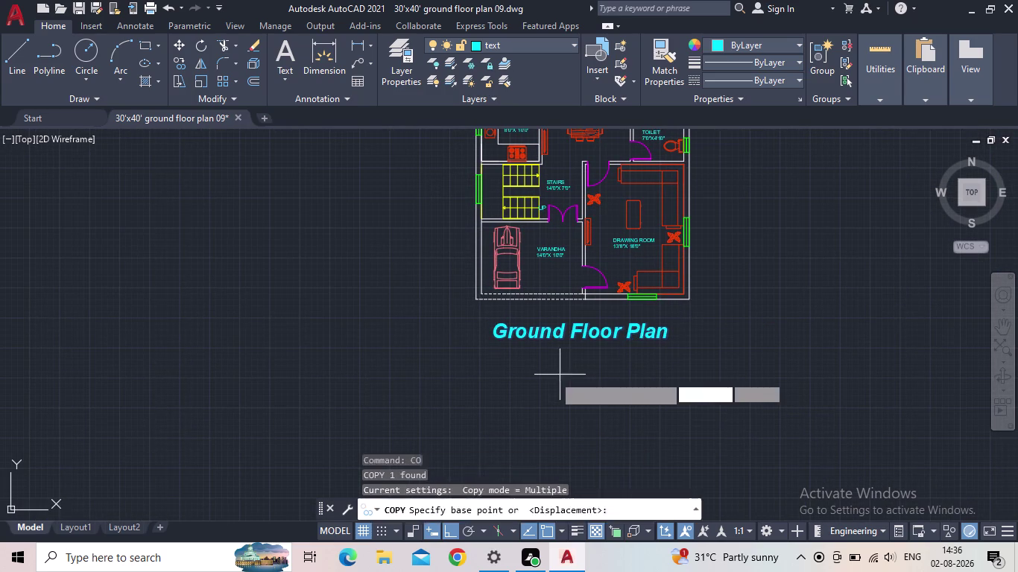
click(495, 341)
middle_drag(487, 258, 486, 468)
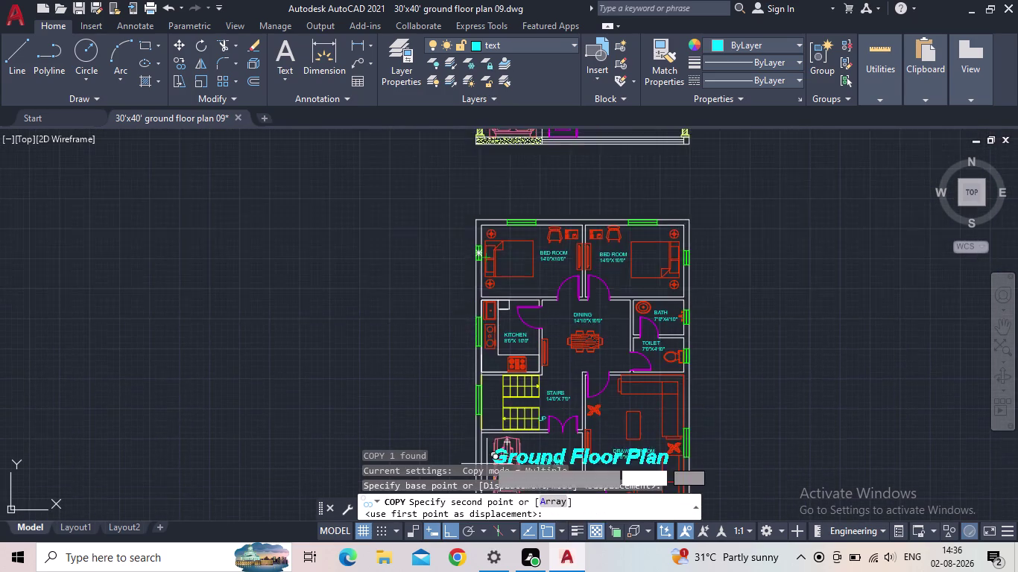
scroll(down, 3)
scroll(up, 3)
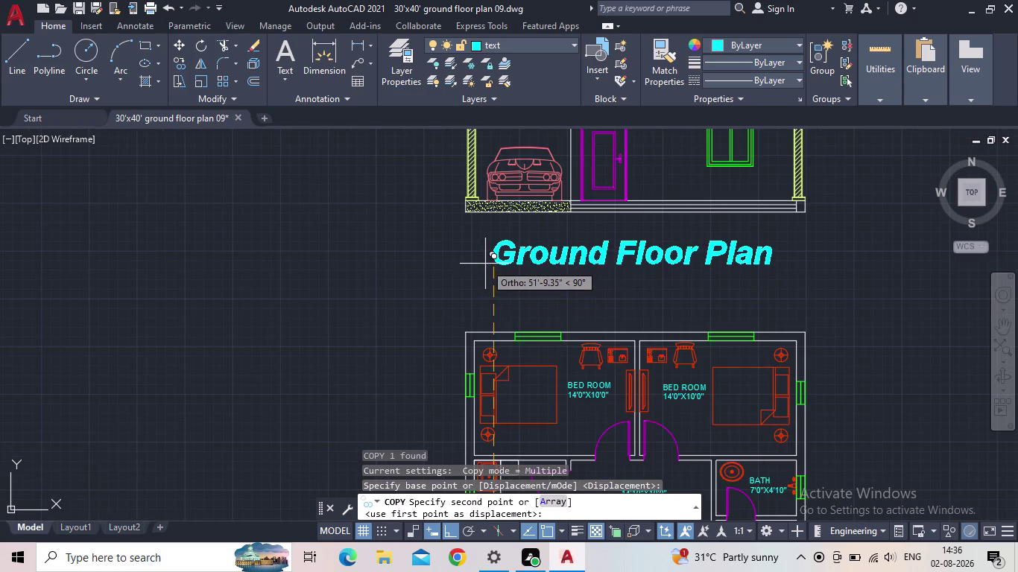
click(488, 259)
key(Escape)
scroll(down, 3)
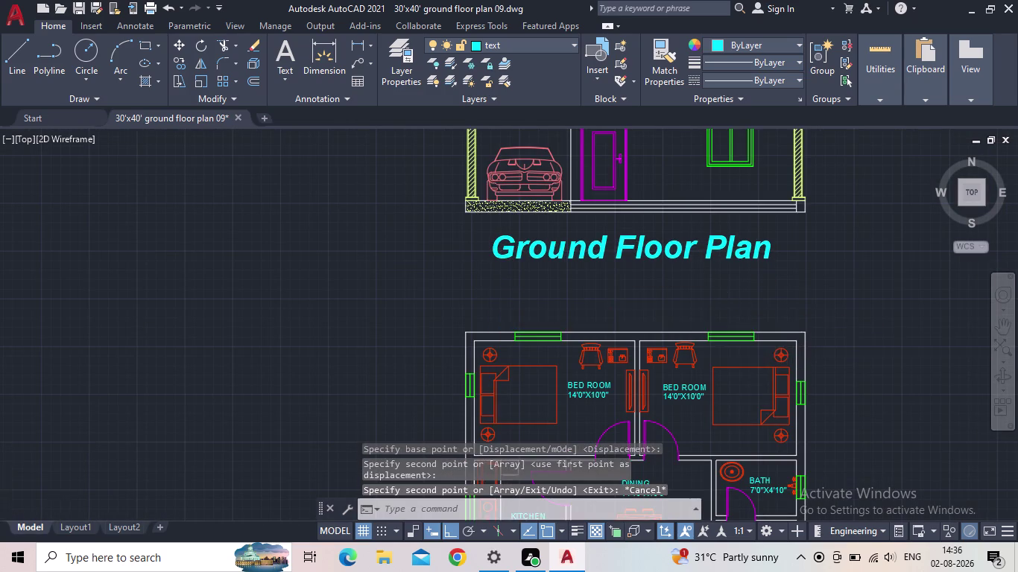
double_click(670, 273)
Replace the copied title's wording with 'Elevation' and close the text editor.
drag(765, 275, 577, 279)
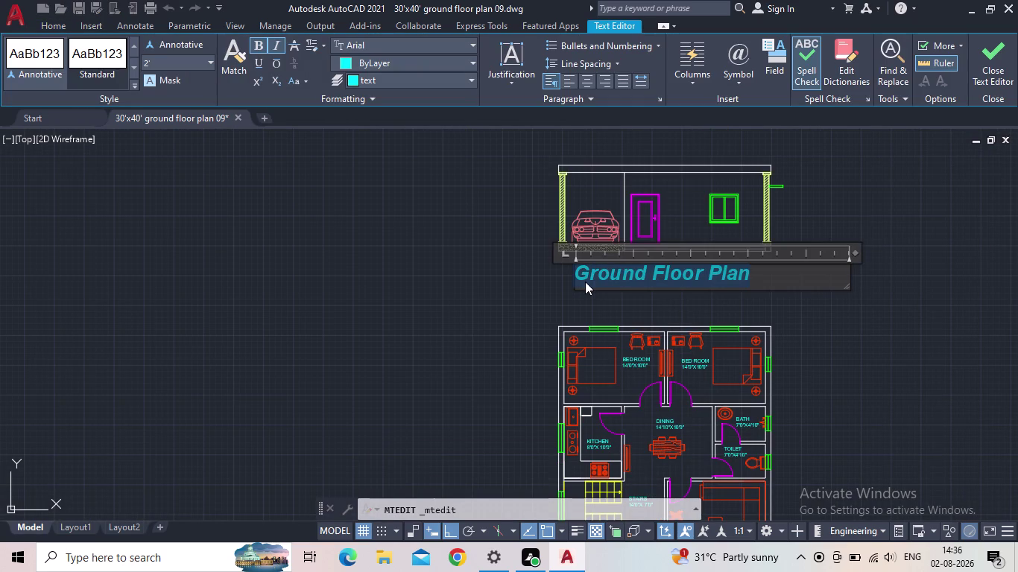
text(eleva)
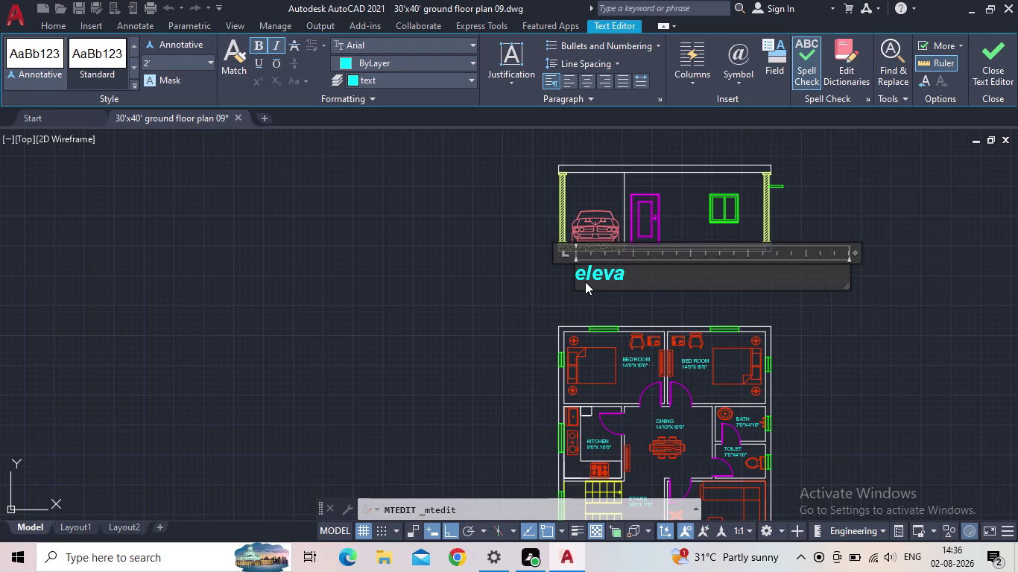
text(tion)
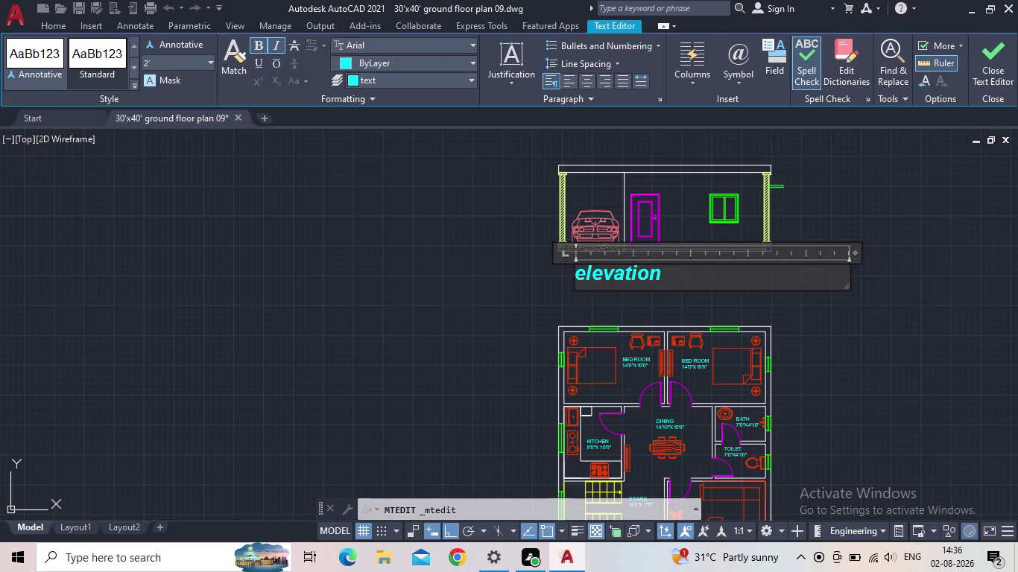
key(BackSpace)
key(BackSpace)
key(BackSpace)
key(BackSpace)
key(BackSpace)
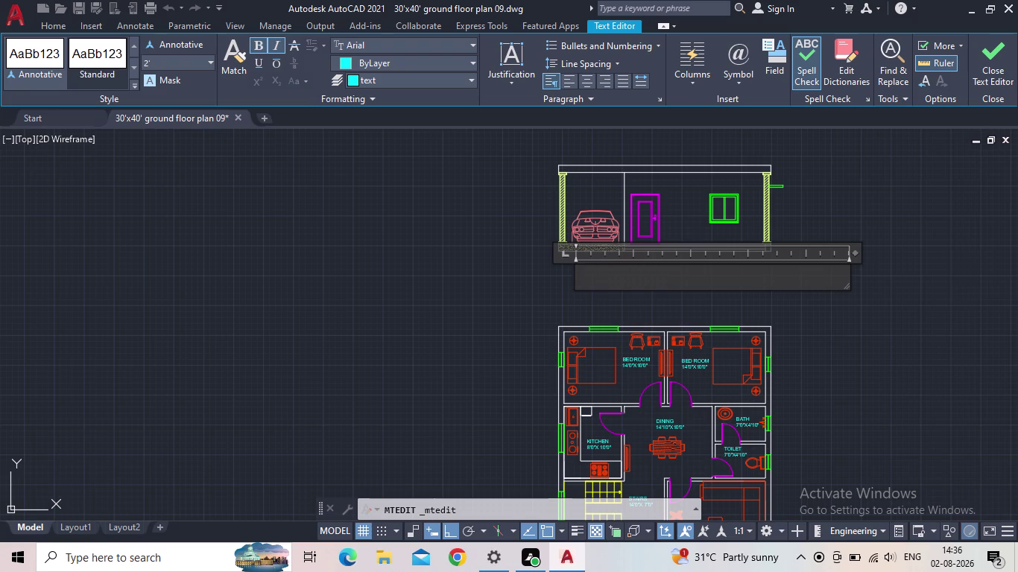
key(shift+e)
text(leva)
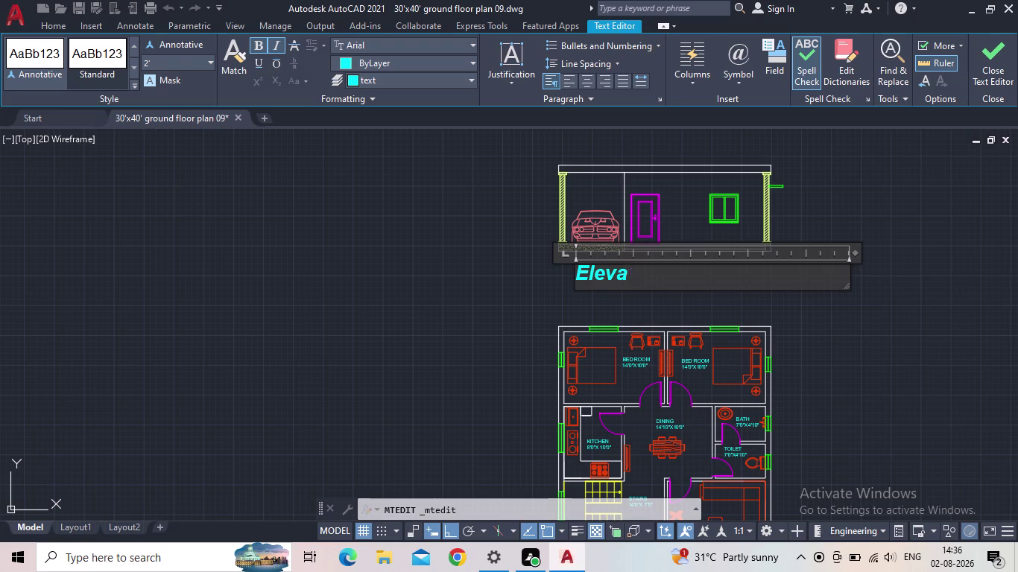
text(tio)
key(n)
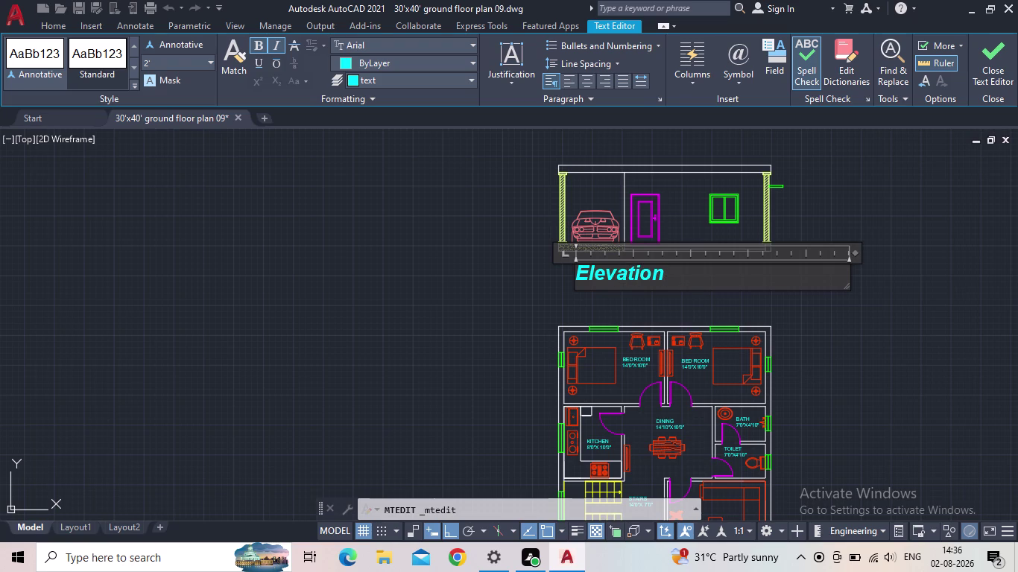
click(993, 58)
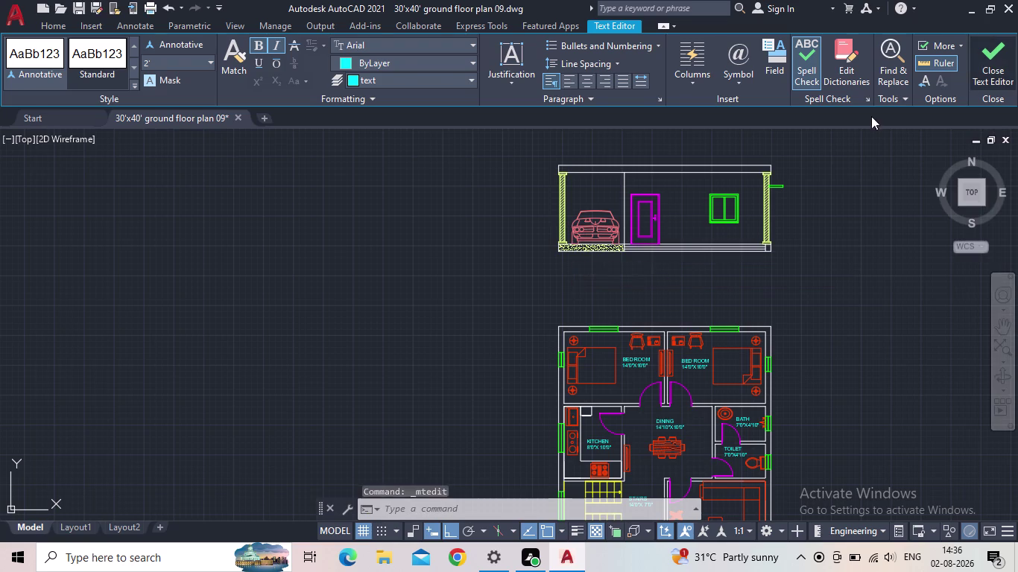
key(Escape)
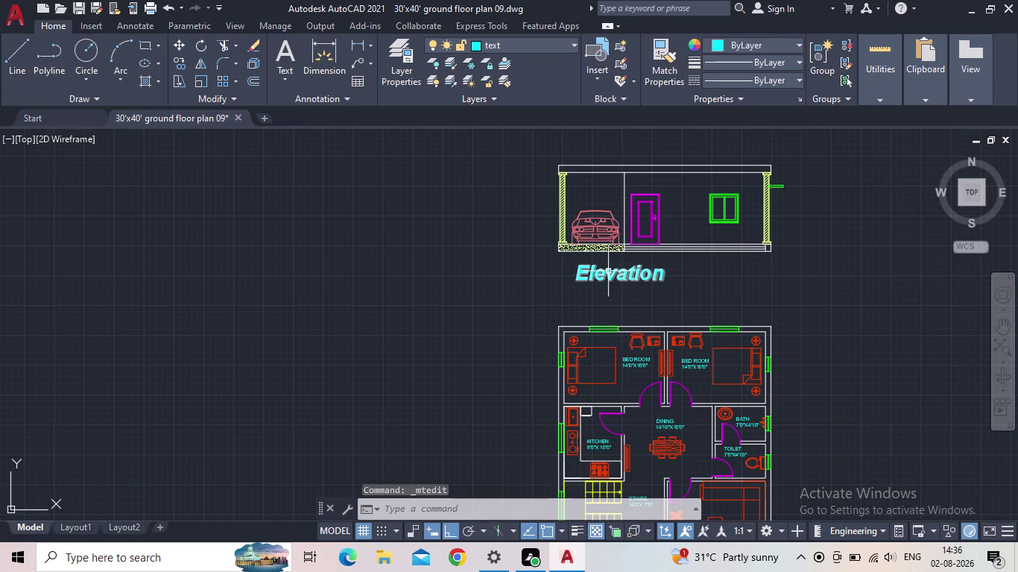
Shift the Elevation title under the elevation drawing using its grip.
click(595, 274)
click(576, 265)
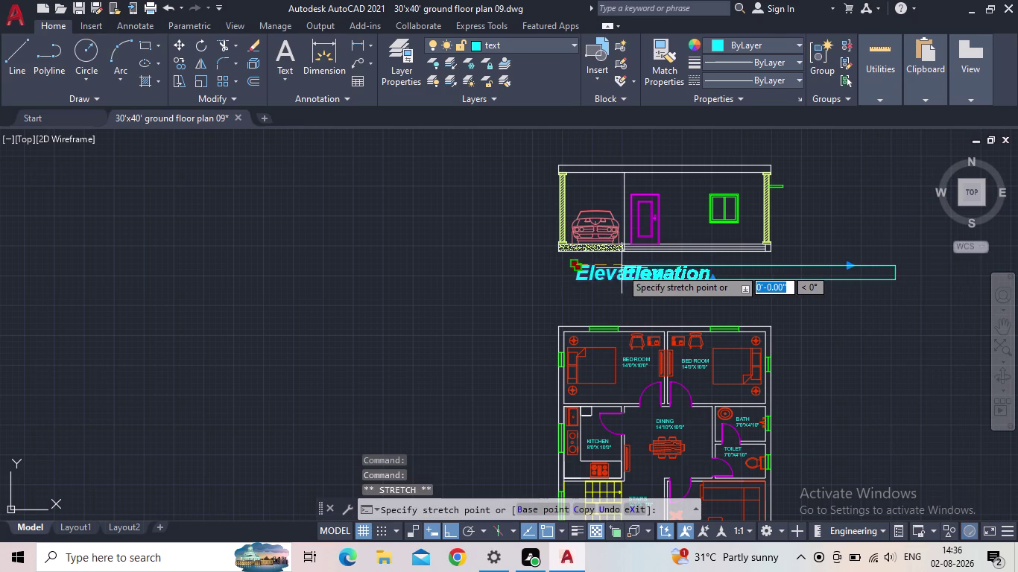
click(610, 268)
scroll(up, 3)
key(Escape)
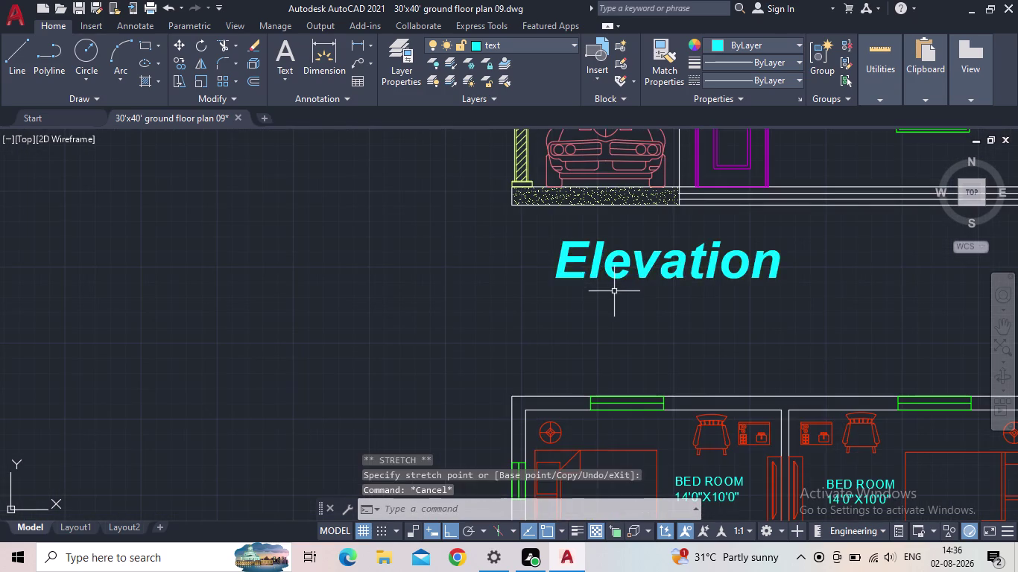
click(584, 273)
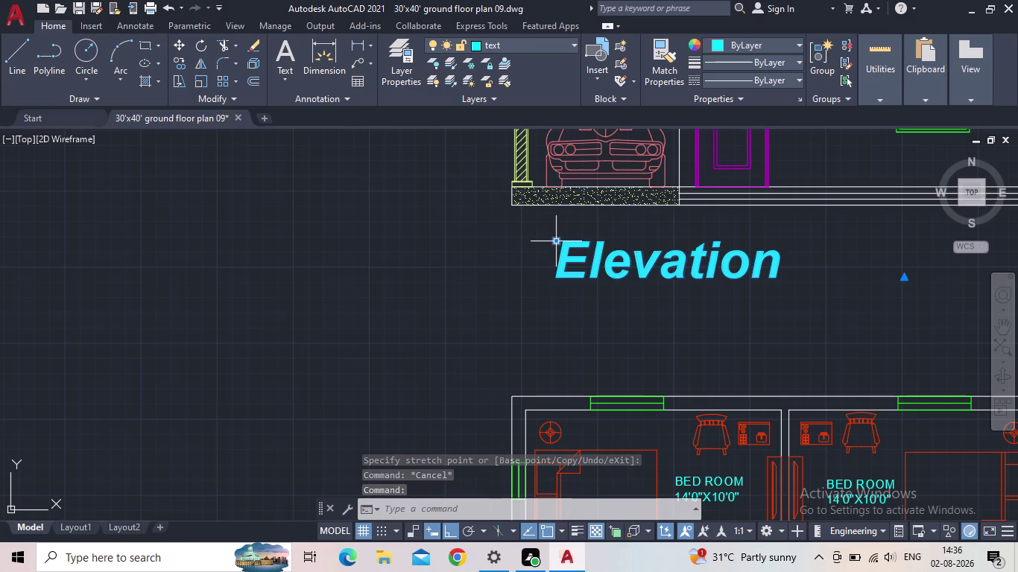
click(556, 244)
middle_drag(700, 255, 536, 290)
scroll(down, 3)
click(530, 293)
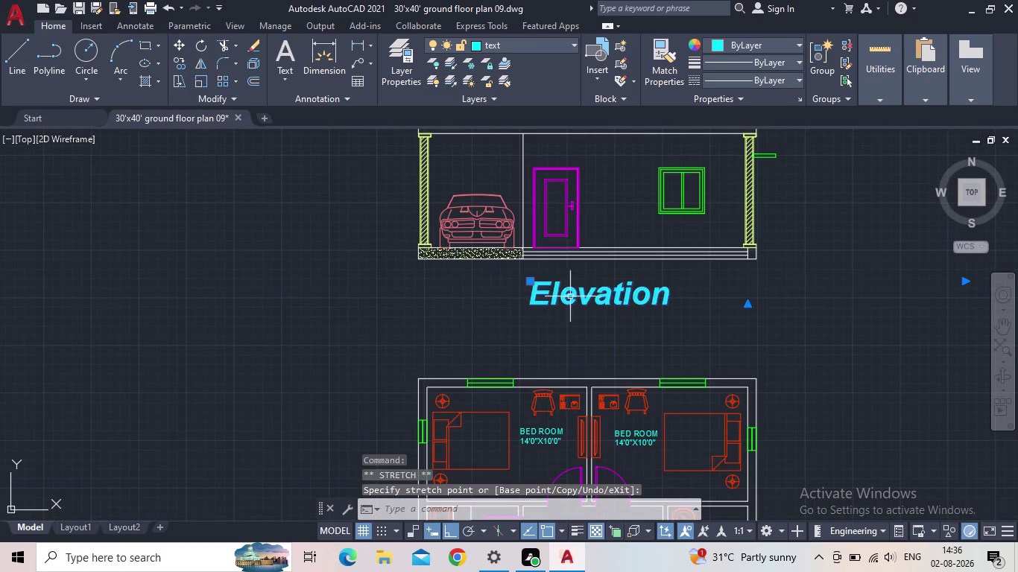
key(Escape)
scroll(down, 3)
middle_drag(729, 303, 757, 292)
click(666, 287)
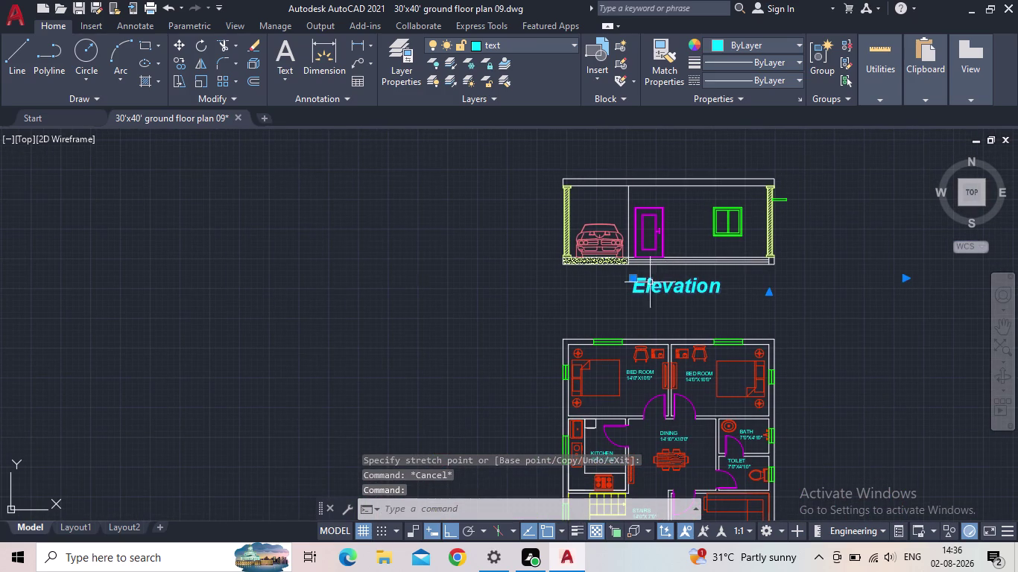
click(635, 280)
click(610, 280)
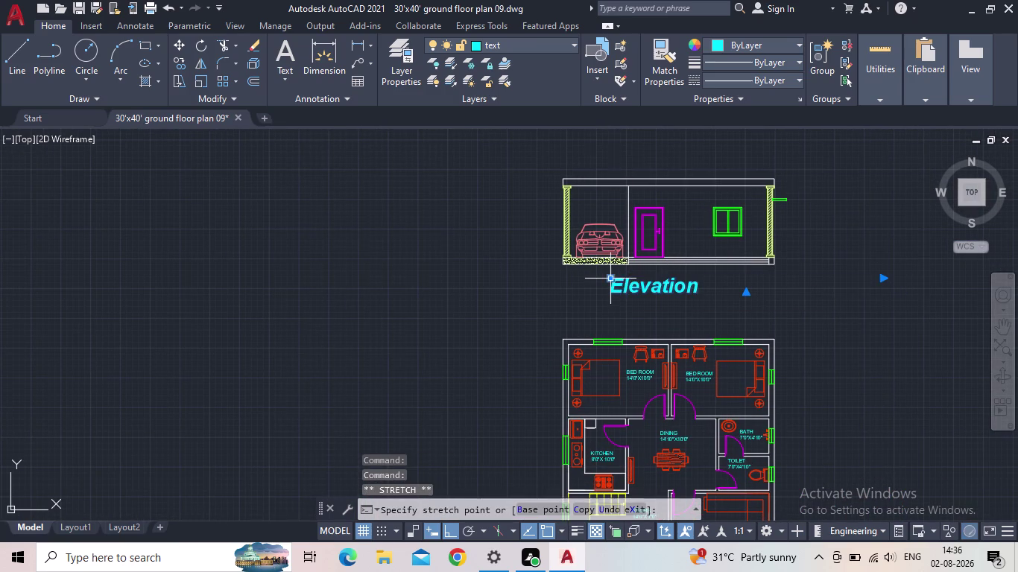
key(Escape)
Pan and zoom the view to centre on the elevation drawing.
scroll(down, 3)
middle_drag(585, 302, 516, 305)
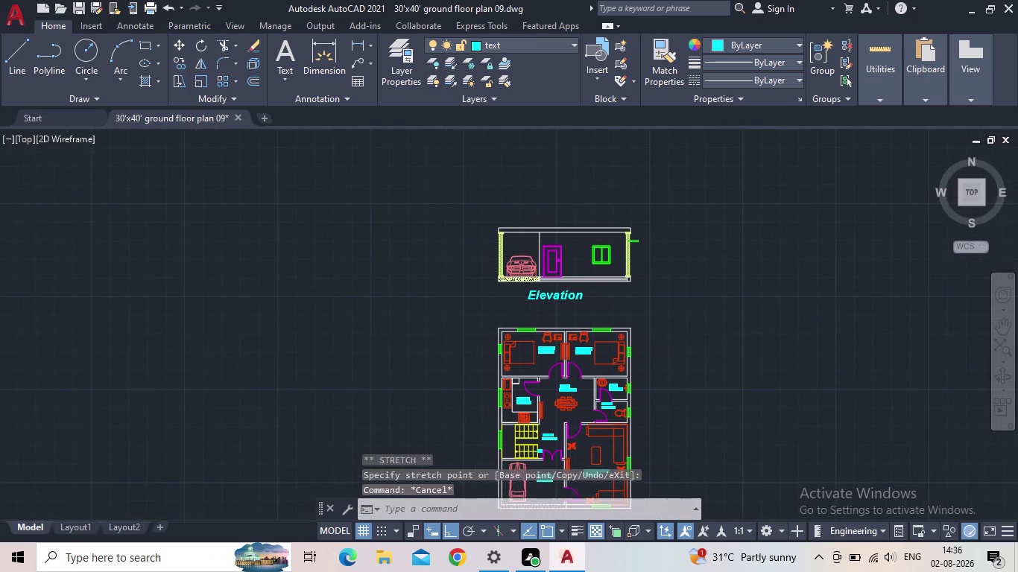
scroll(down, 3)
middle_drag(574, 318, 616, 259)
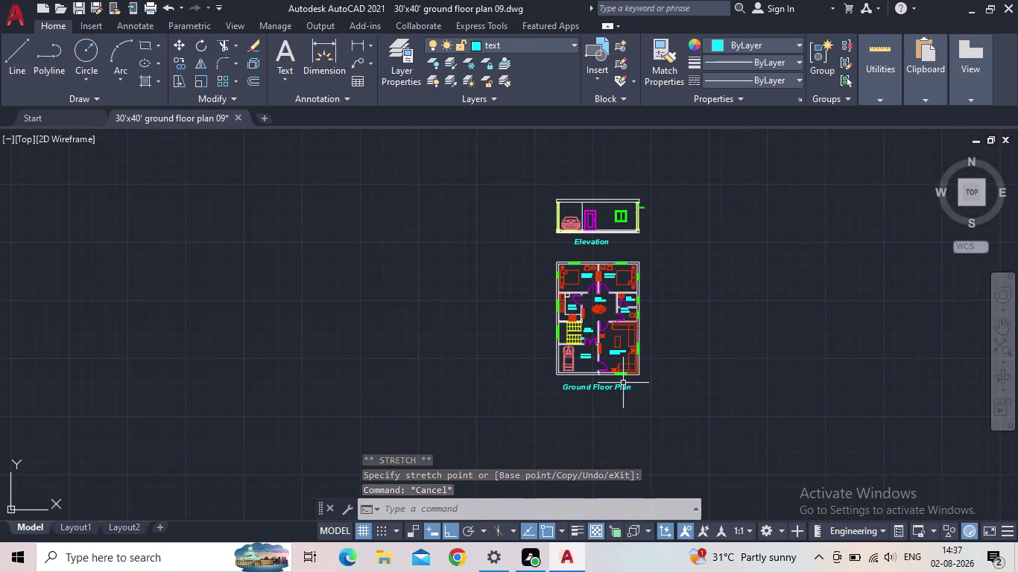
middle_drag(663, 394, 683, 361)
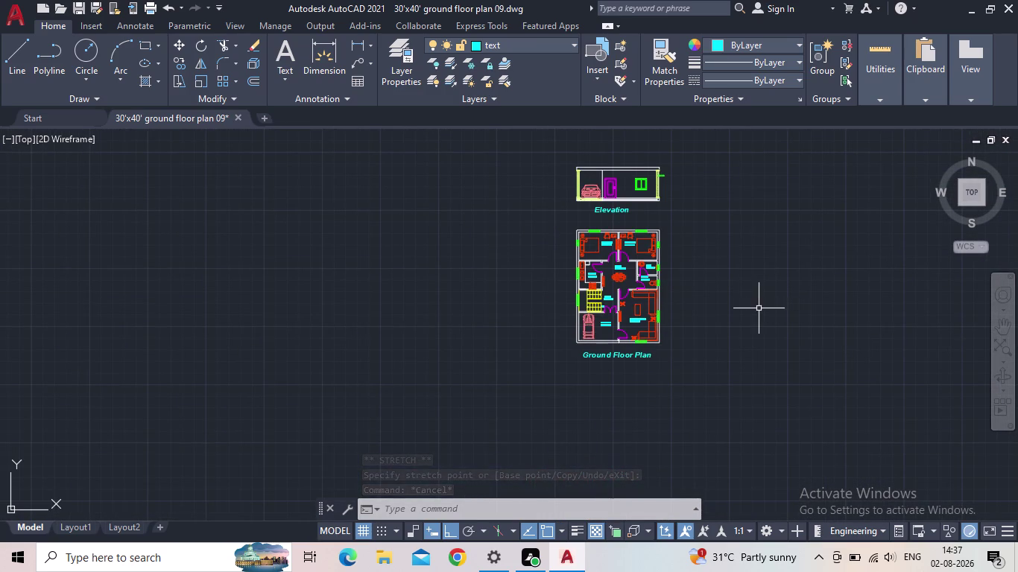
middle_drag(734, 291, 679, 368)
scroll(up, 3)
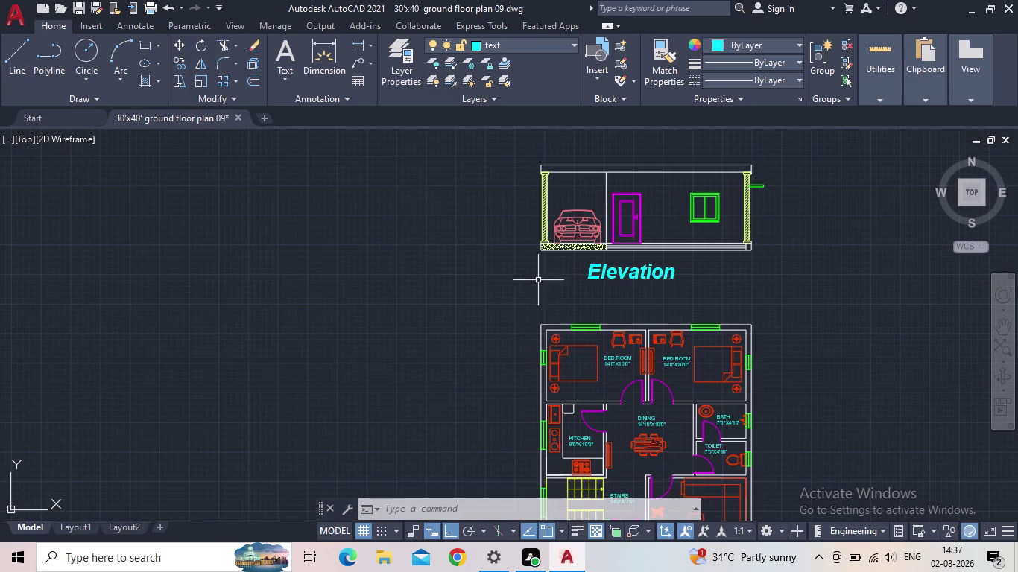
middle_drag(617, 237, 571, 268)
scroll(up, 3)
middle_drag(575, 202, 458, 235)
scroll(up, 3)
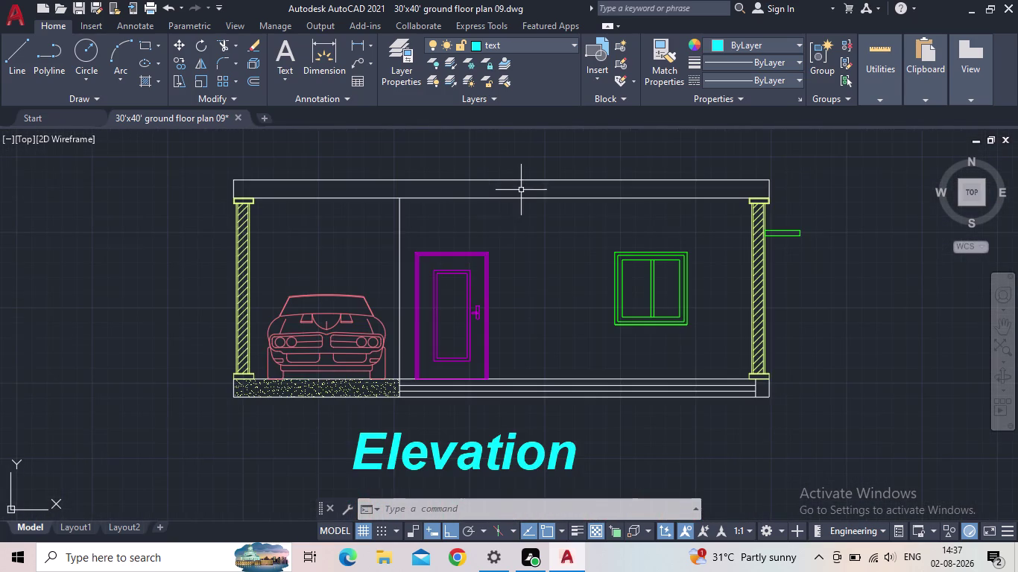
middle_drag(480, 186, 474, 253)
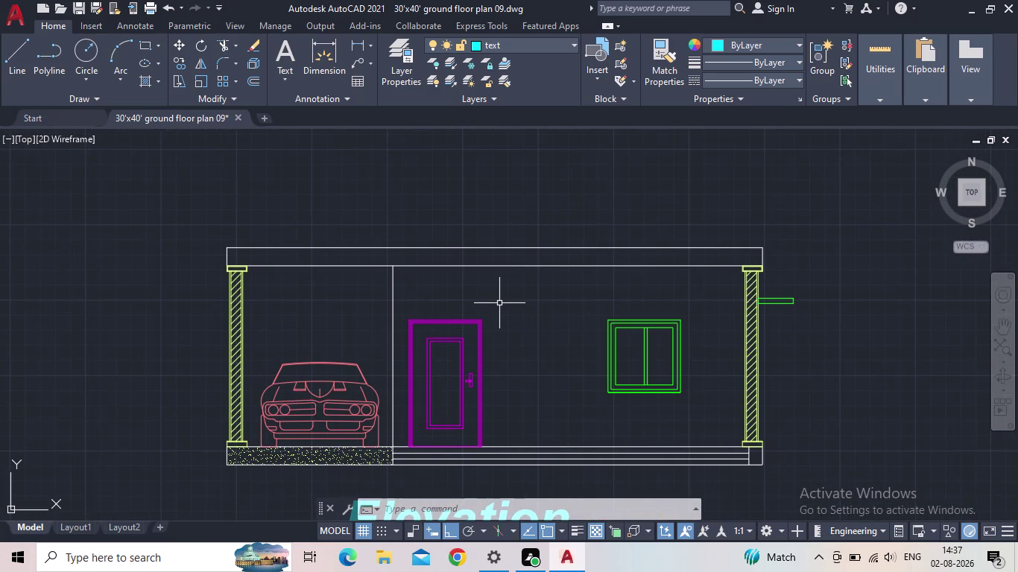
key(h)
key(Return)
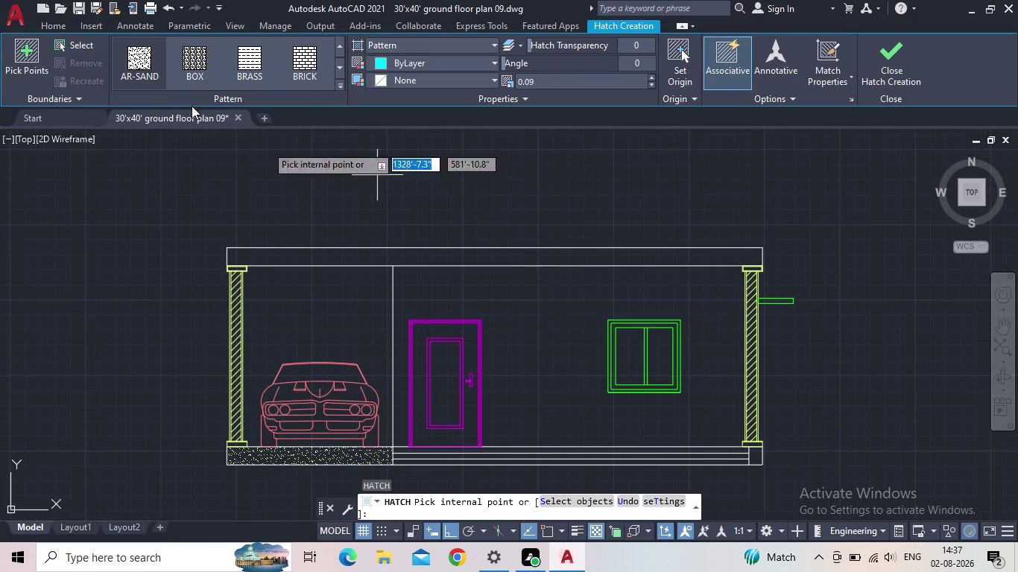
click(342, 83)
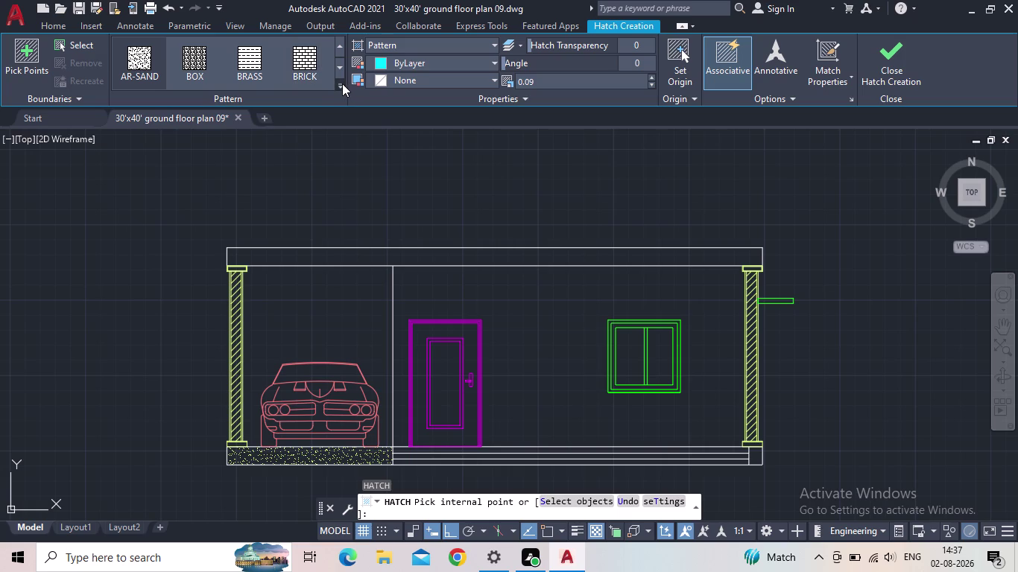
key(Escape)
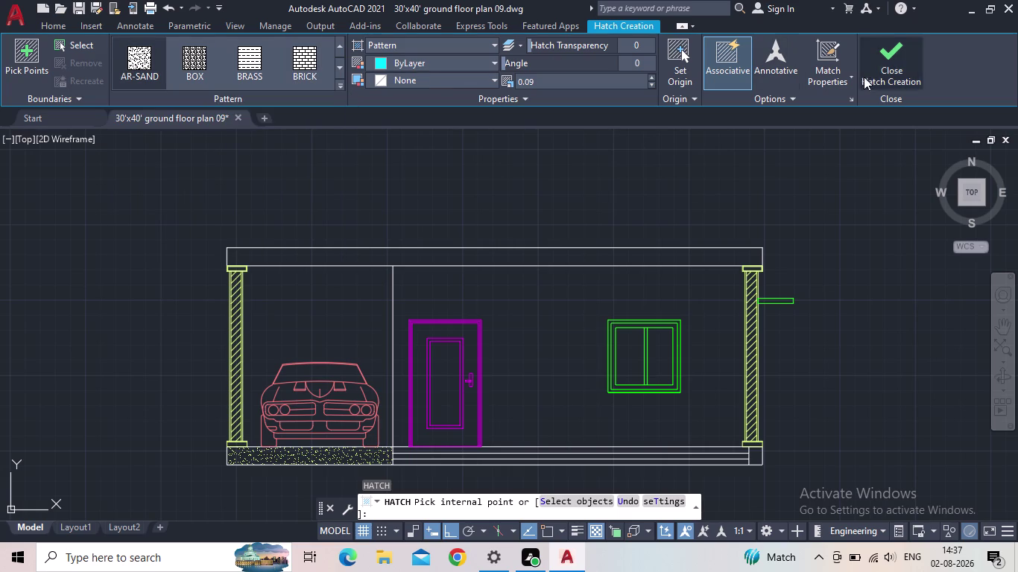
key(Escape)
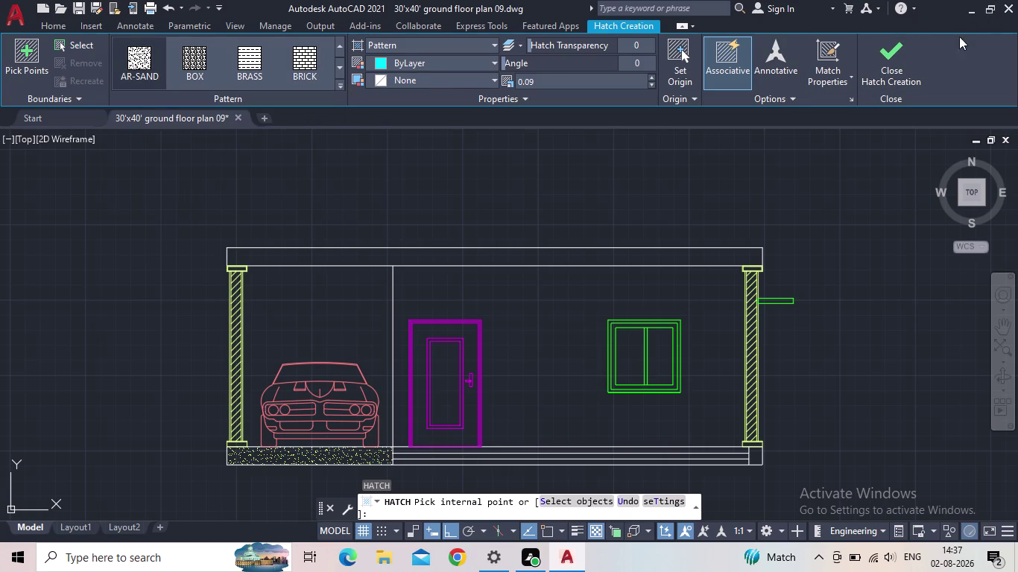
key(Escape)
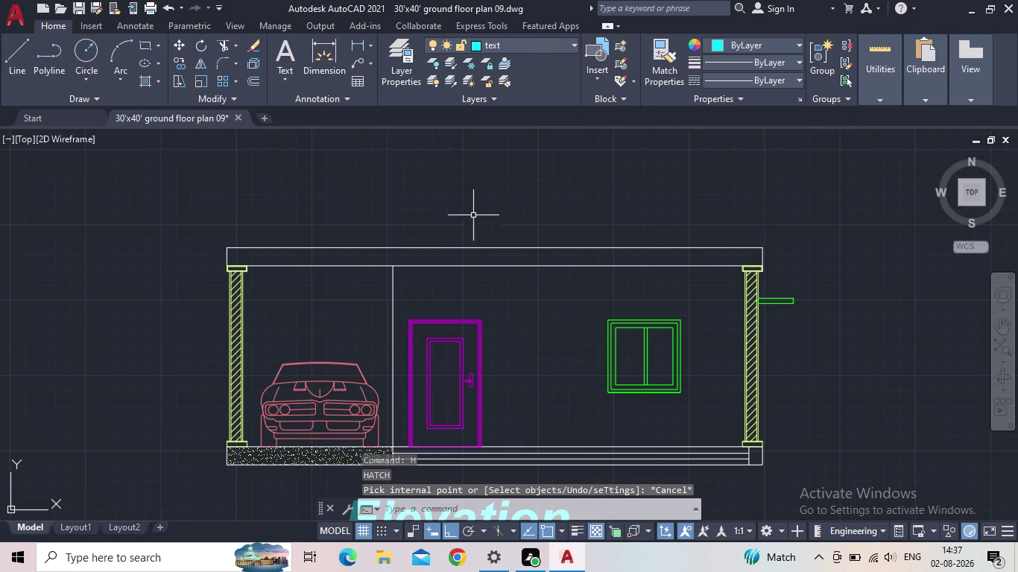
click(401, 82)
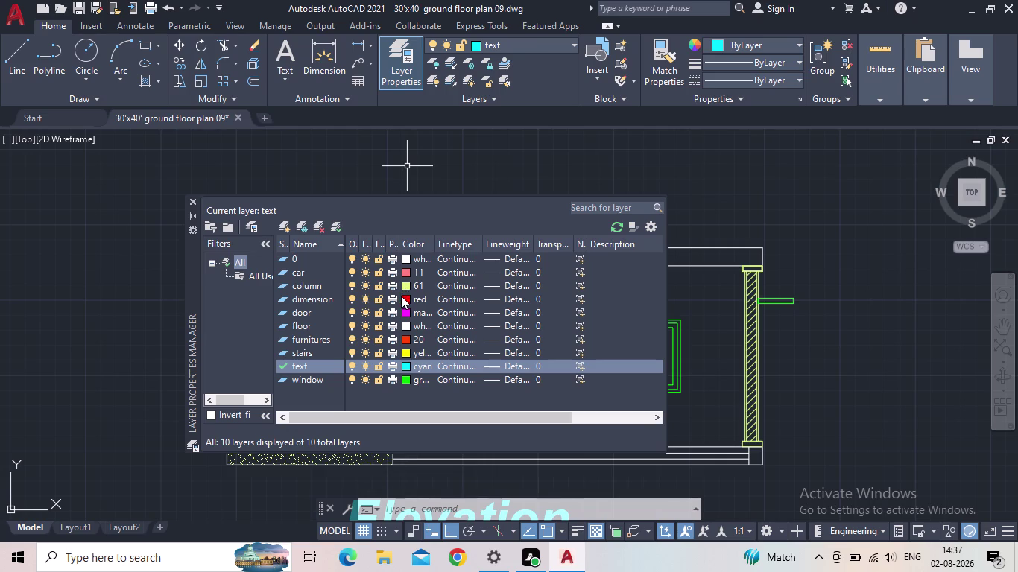
Rename the new layer to 'hatch slab' and make it the current layer.
double_click(282, 327)
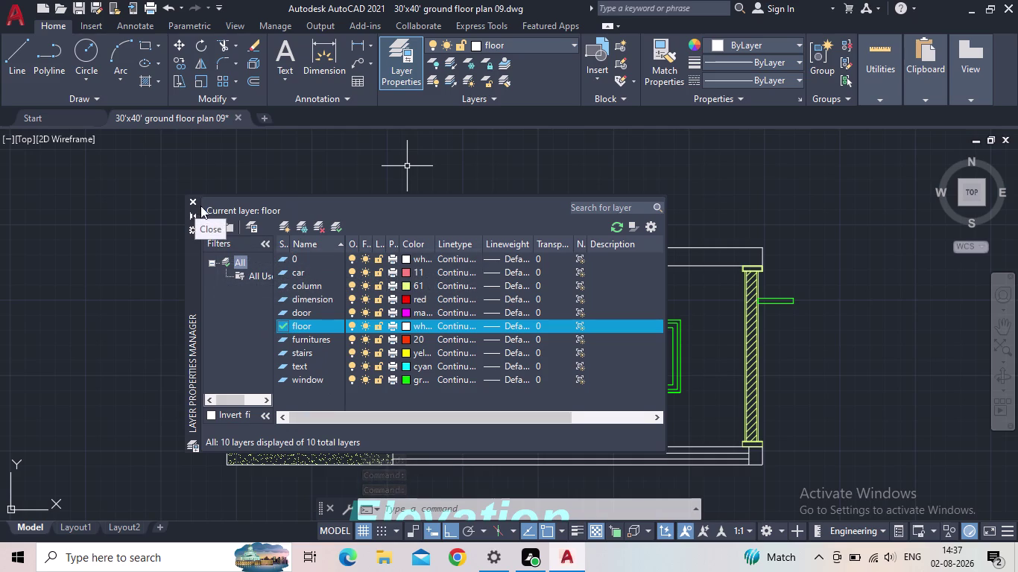
click(284, 226)
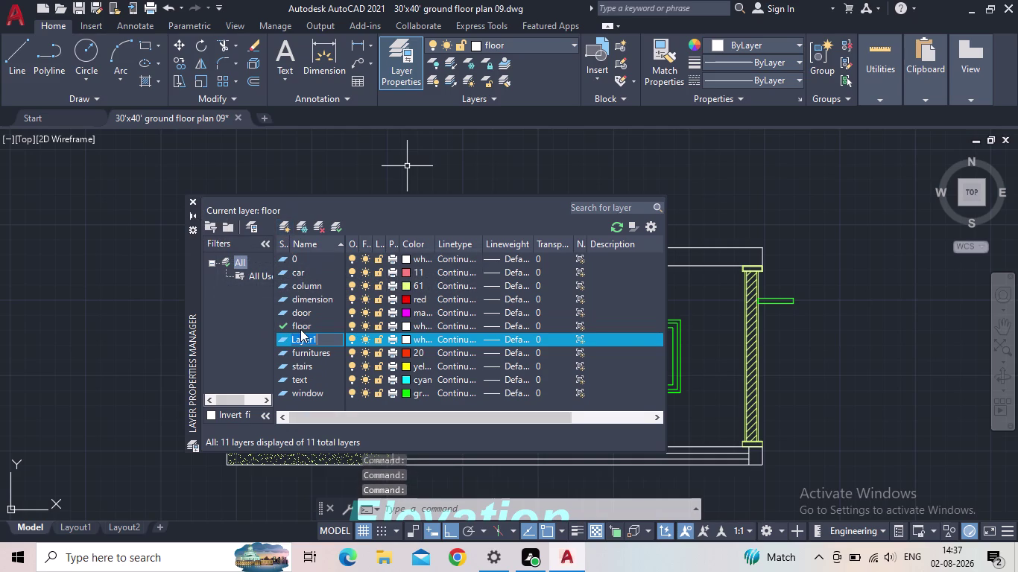
text(ha)
text(tch slab)
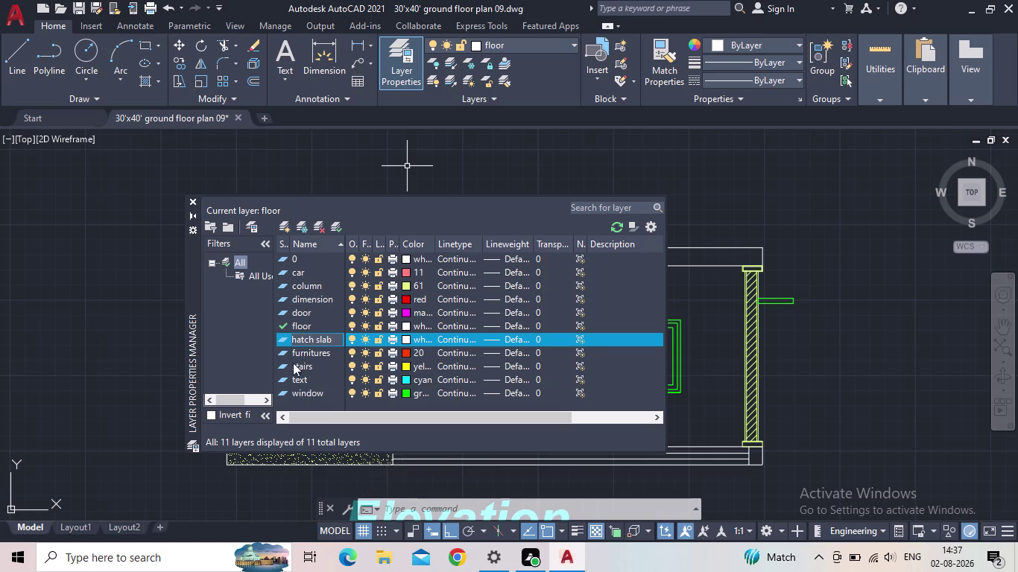
key(Return)
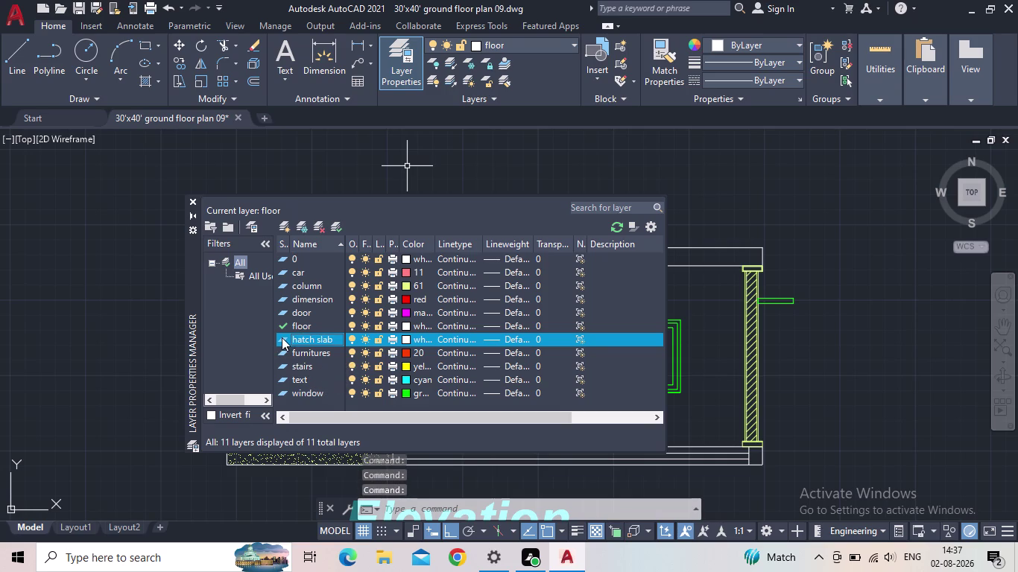
double_click(282, 337)
Give the hatch slab layer grey colour 251 and close the layer manager.
click(408, 340)
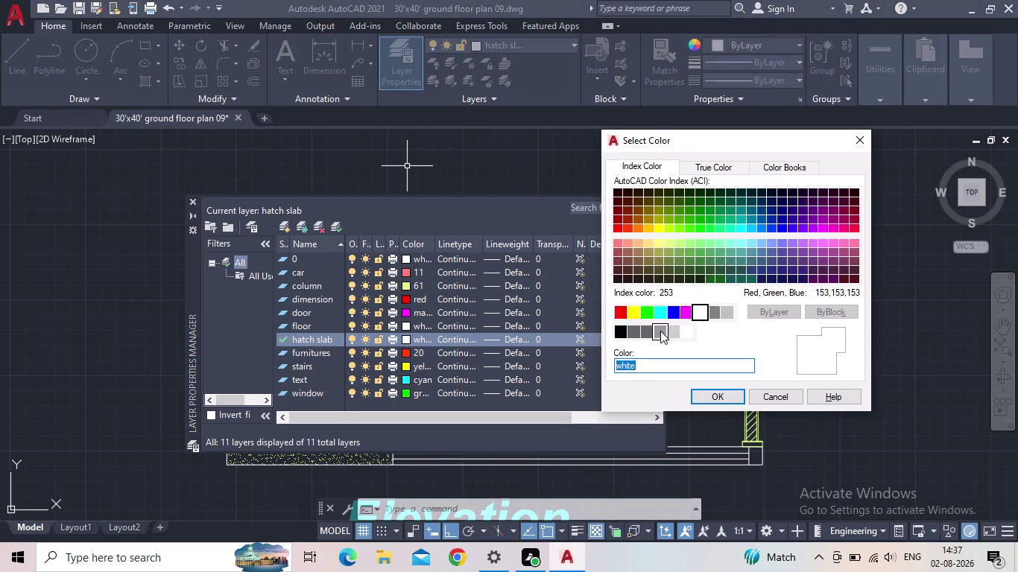
click(635, 331)
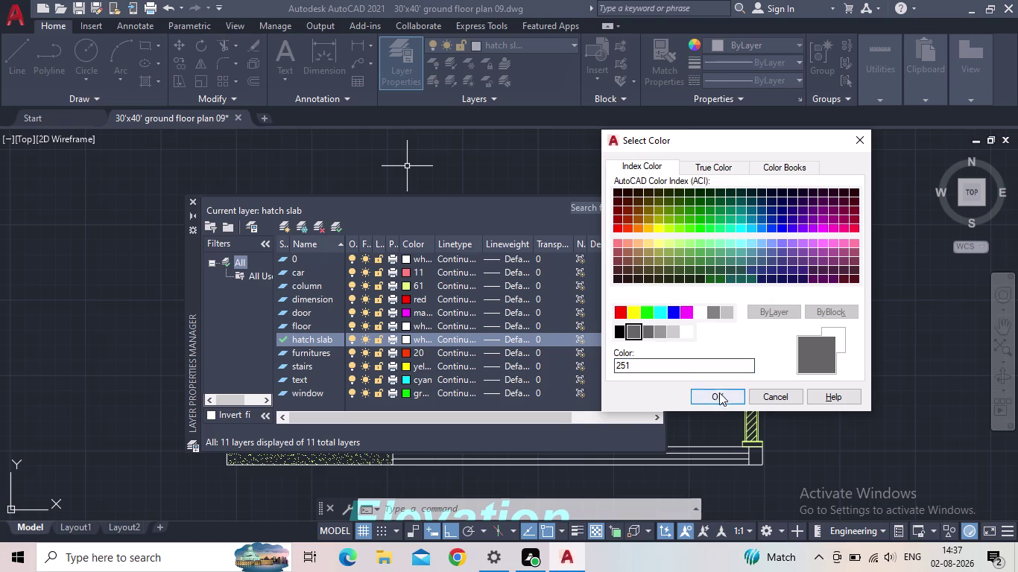
click(719, 393)
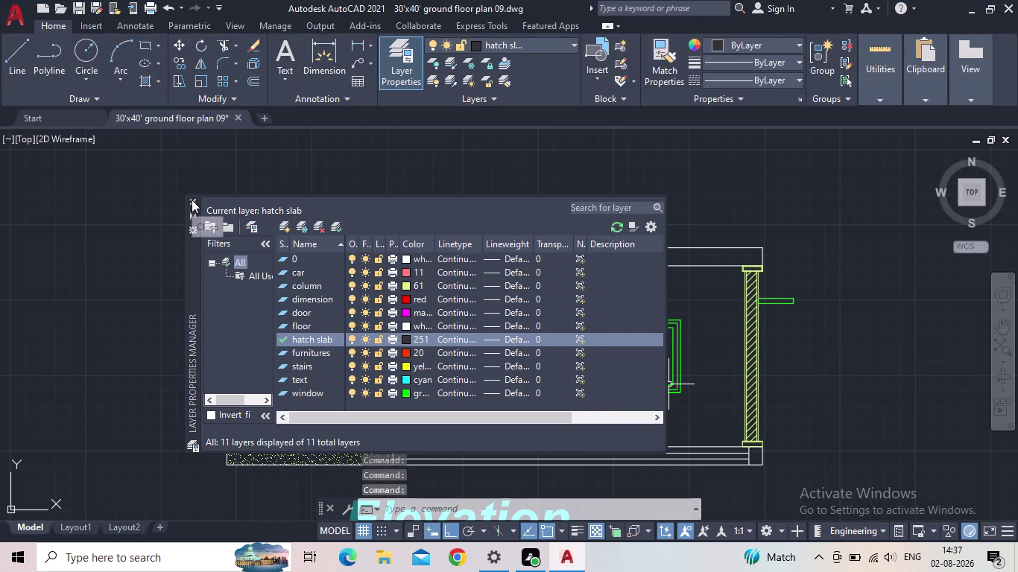
click(192, 200)
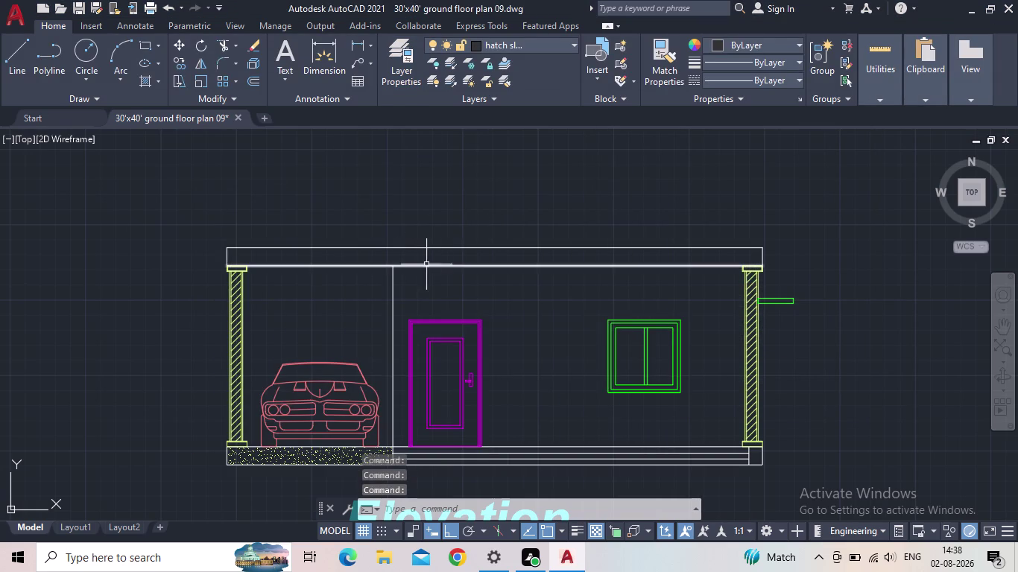
Start the HATCH command and choose the AR-CONC concrete pattern.
key(h)
key(Return)
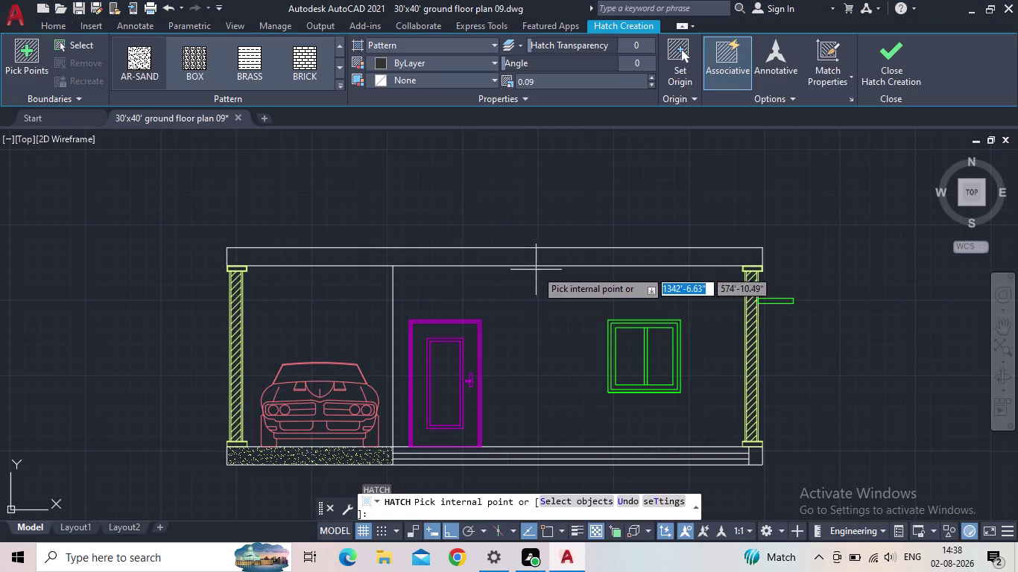
click(342, 86)
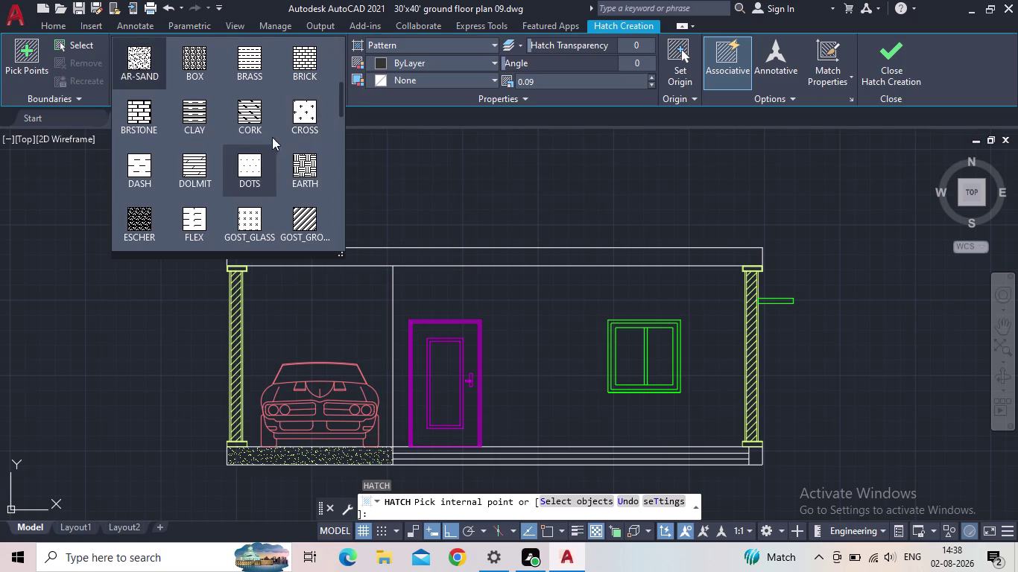
scroll(up, 3)
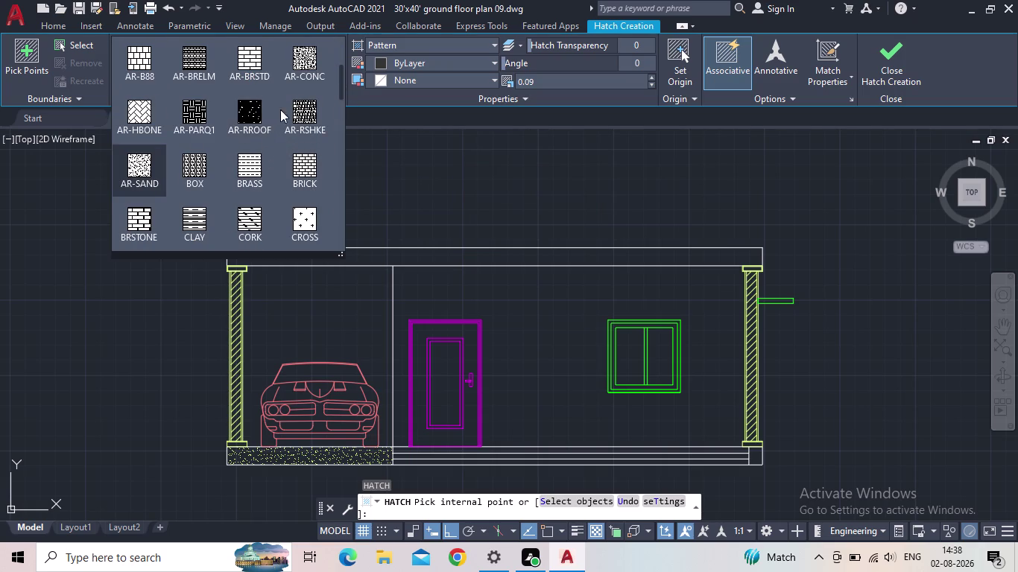
click(304, 78)
scroll(up, 3)
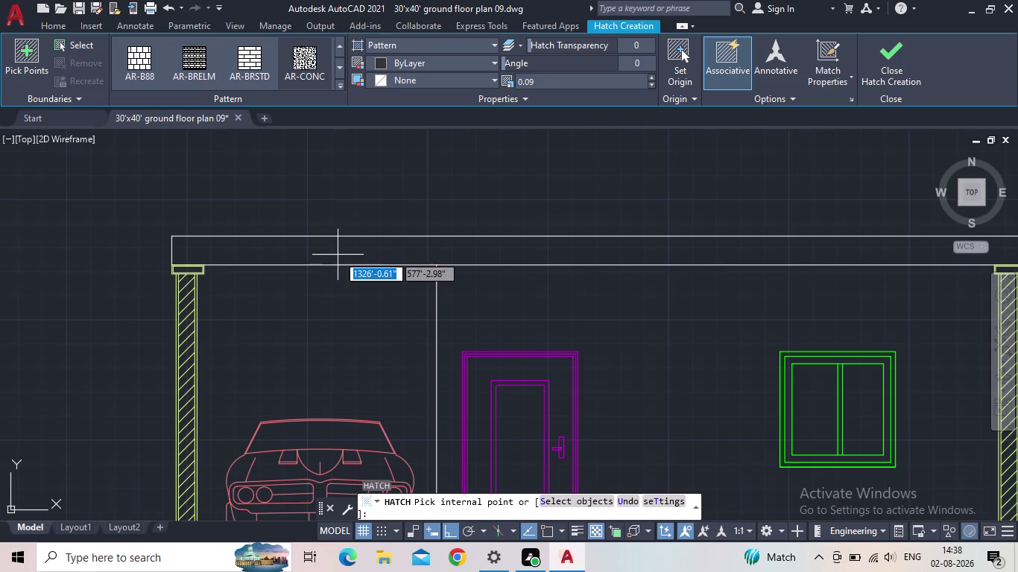
Fill the elevation roof slab with the pattern and finish hatch creation.
middle_drag(362, 246, 241, 238)
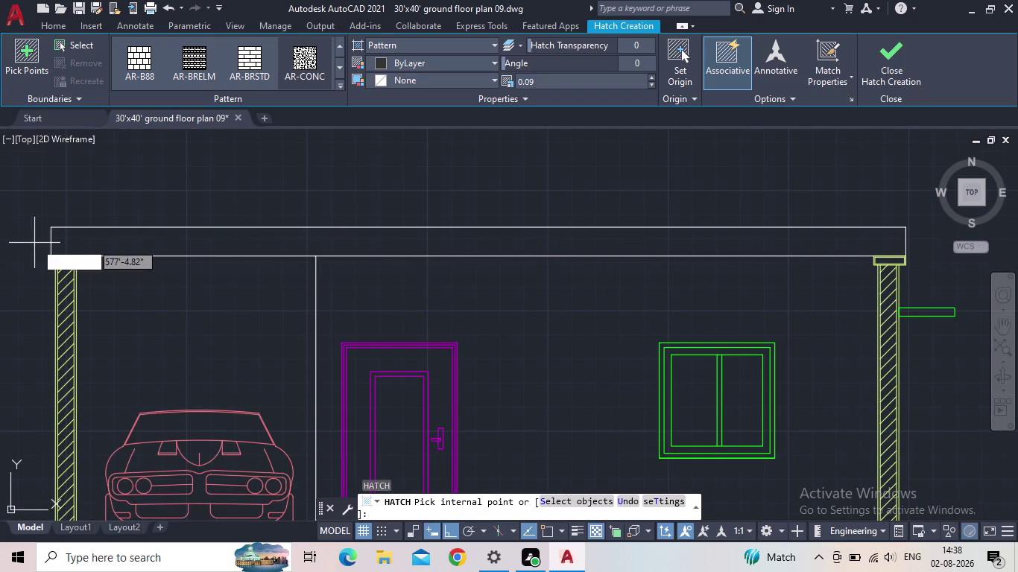
click(105, 242)
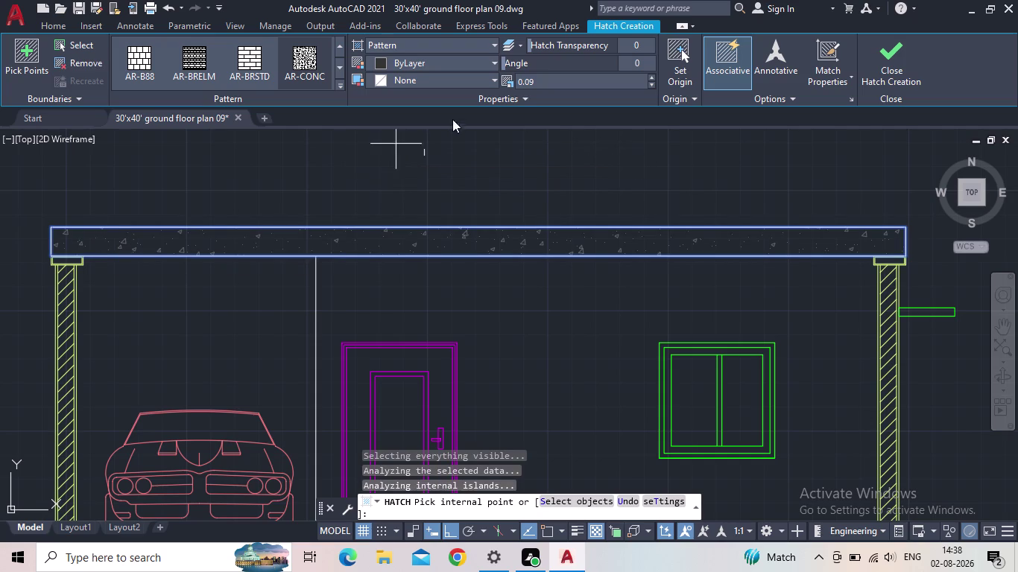
click(647, 84)
click(649, 84)
click(650, 84)
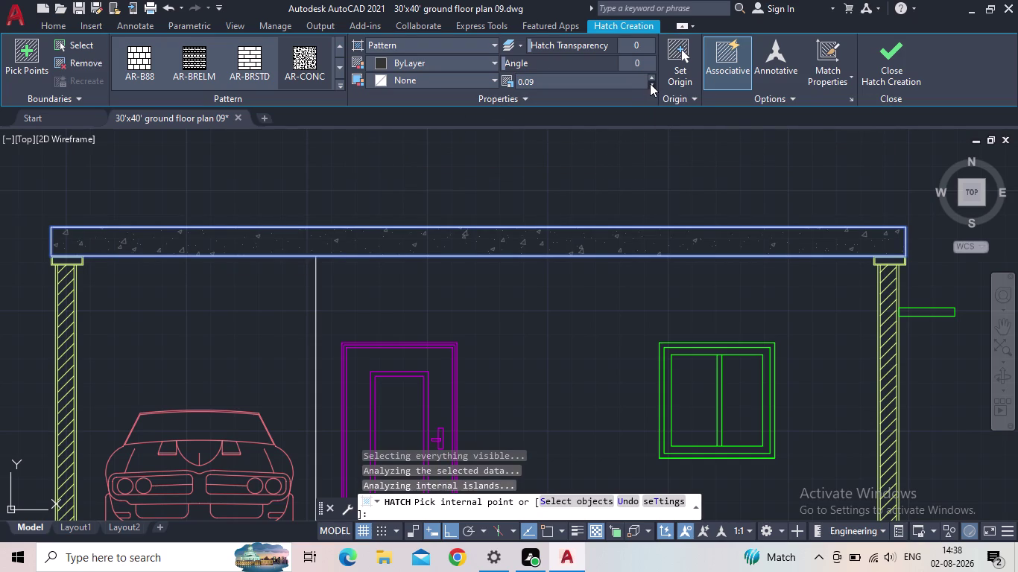
click(650, 84)
click(898, 61)
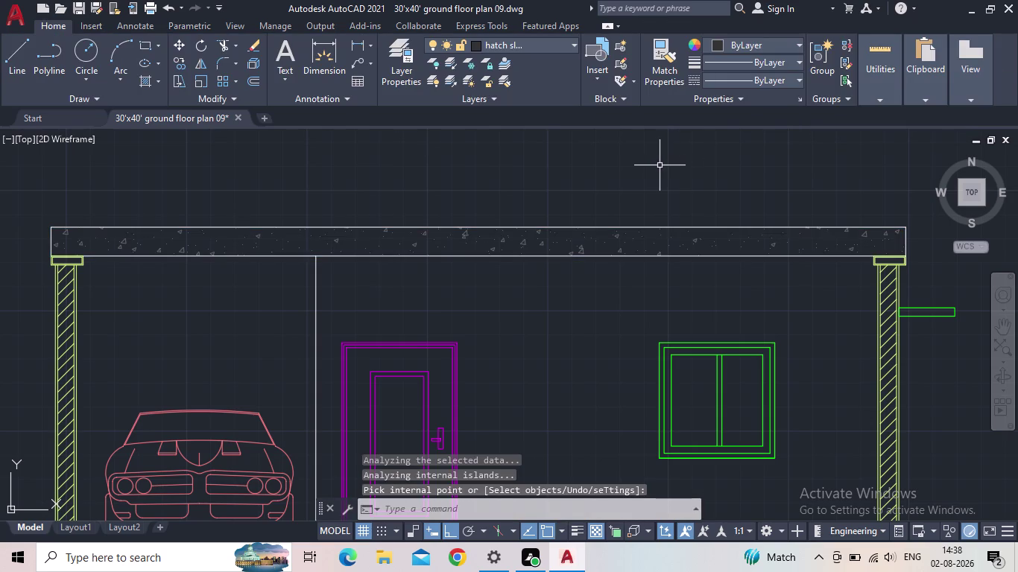
Zoom out to show the whole hatched elevation and save the drawing.
scroll(down, 3)
middle_drag(655, 166, 635, 160)
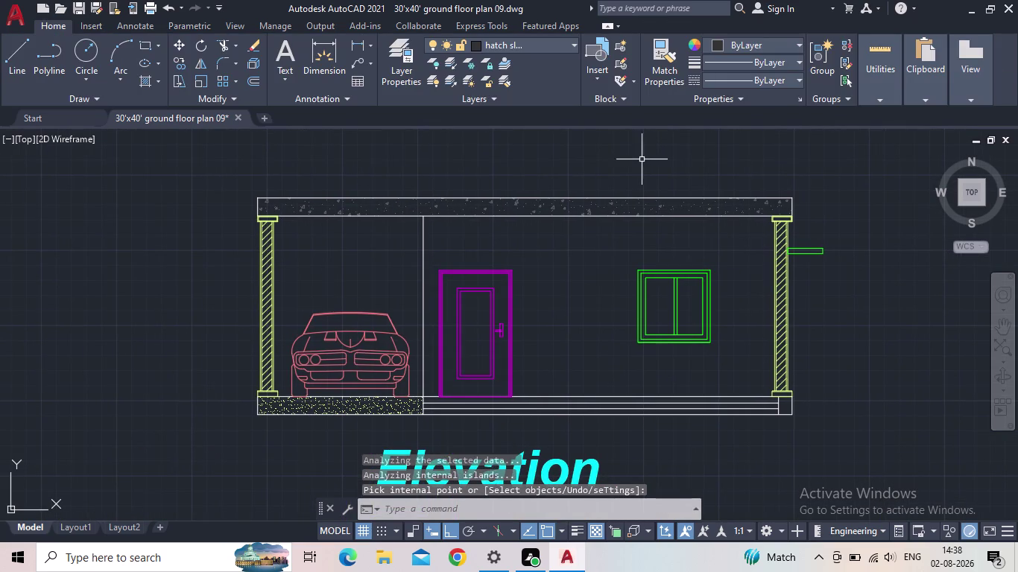
scroll(down, 3)
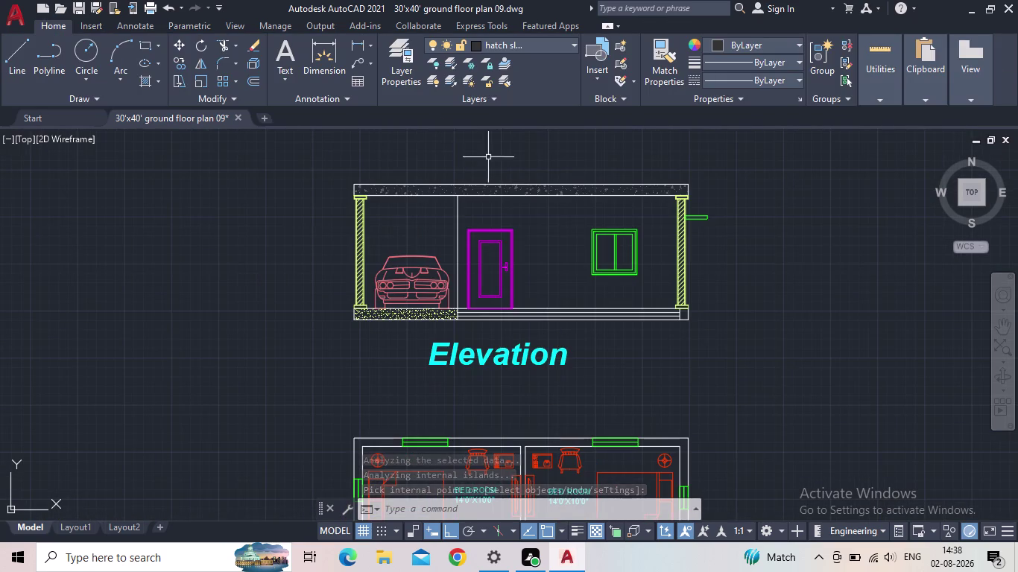
click(78, 10)
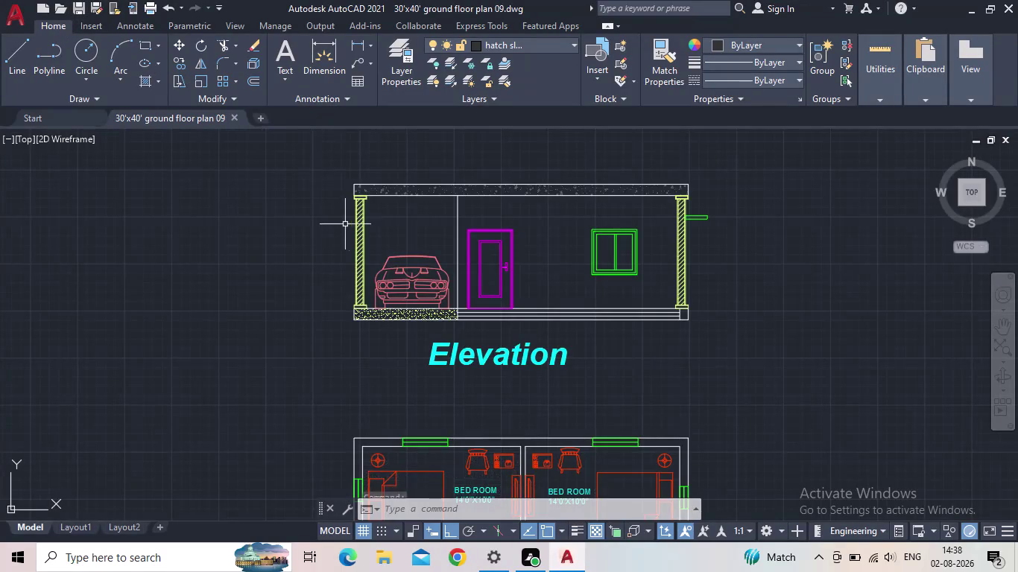
Pan down to the ground floor plan, centring on the varandha and drawing room.
scroll(down, 3)
middle_drag(347, 224, 313, 185)
scroll(down, 3)
middle_drag(295, 198, 350, 174)
middle_drag(419, 359, 419, 328)
middle_drag(419, 328, 419, 334)
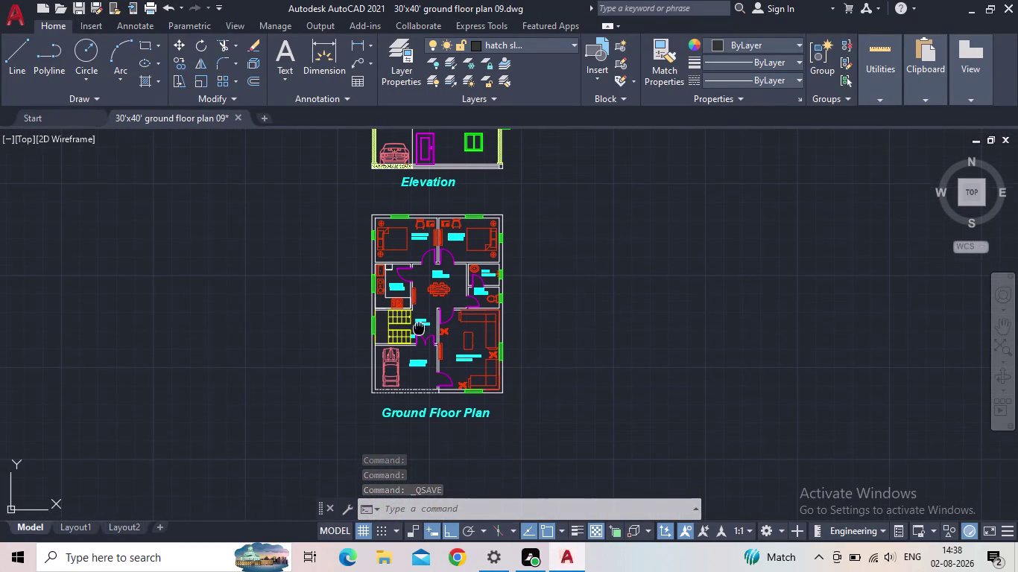
middle_drag(419, 334, 419, 350)
scroll(up, 3)
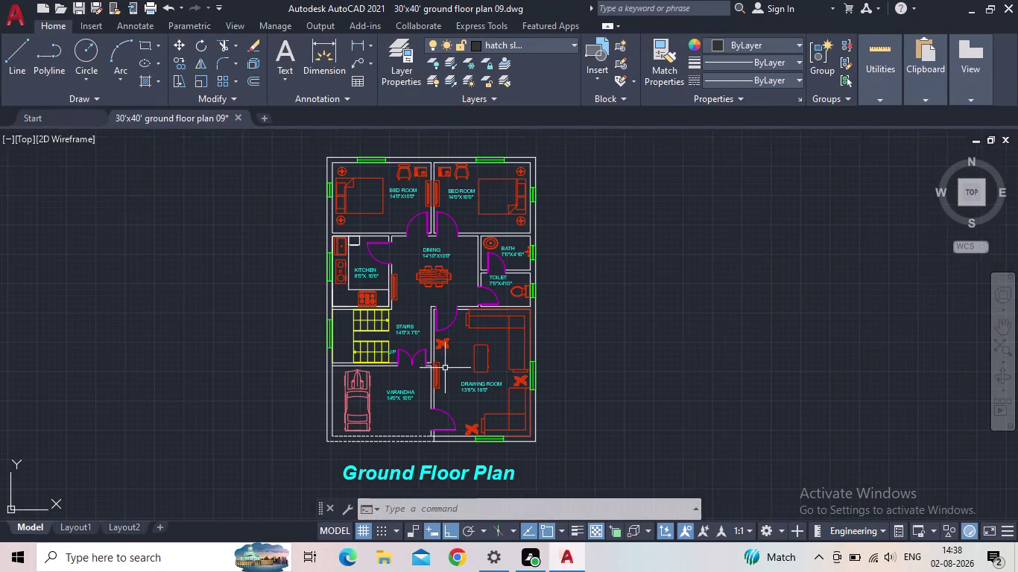
middle_drag(439, 370, 458, 365)
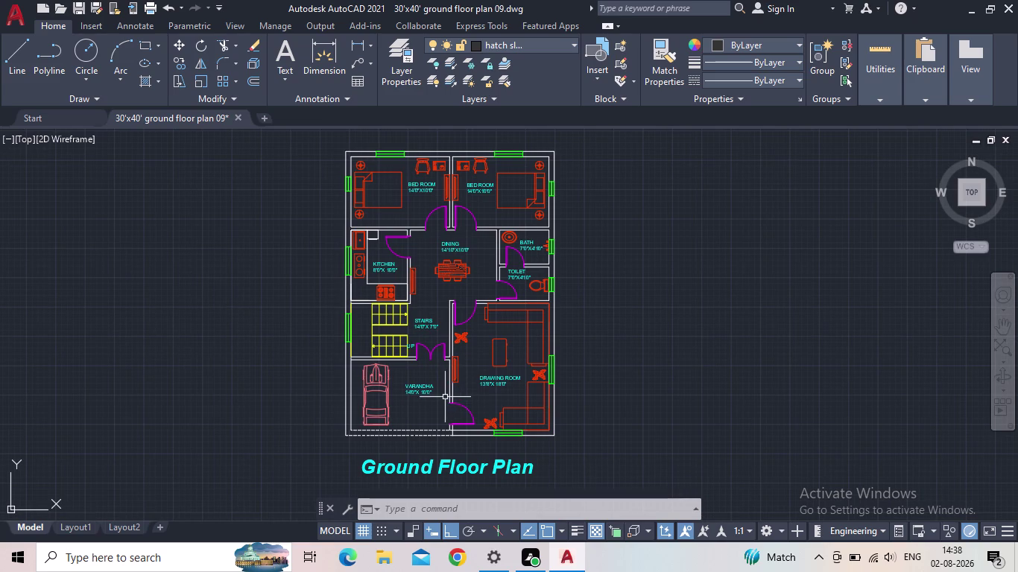
scroll(up, 3)
middle_drag(435, 393, 461, 339)
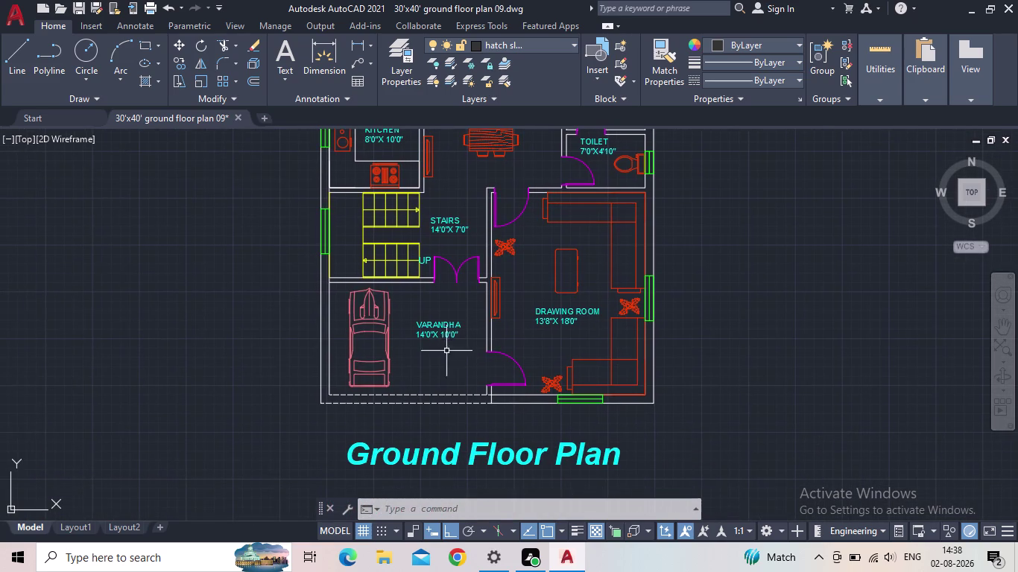
scroll(up, 3)
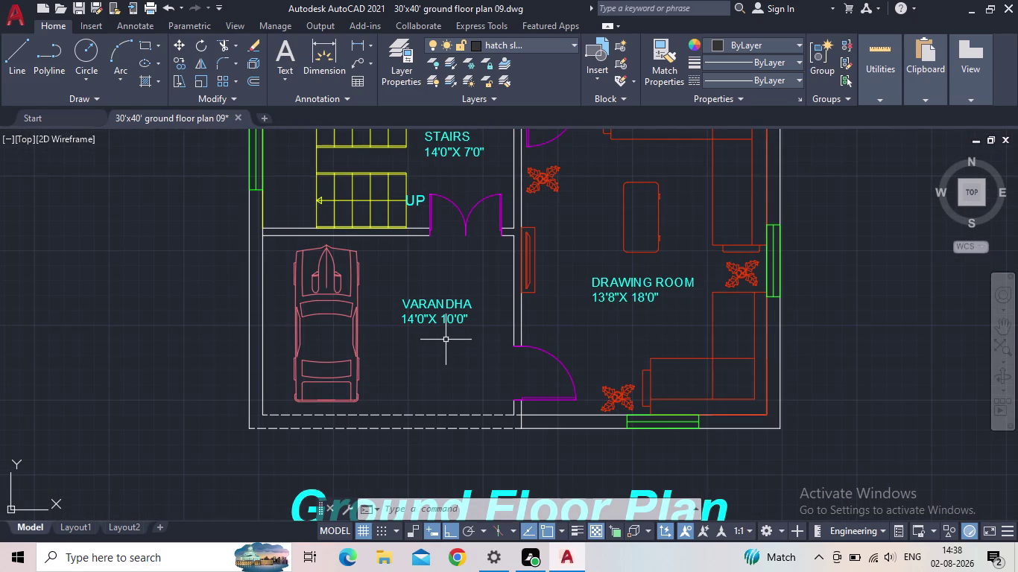
Make floor the current layer in Layer Properties, then close the layer manager.
click(401, 73)
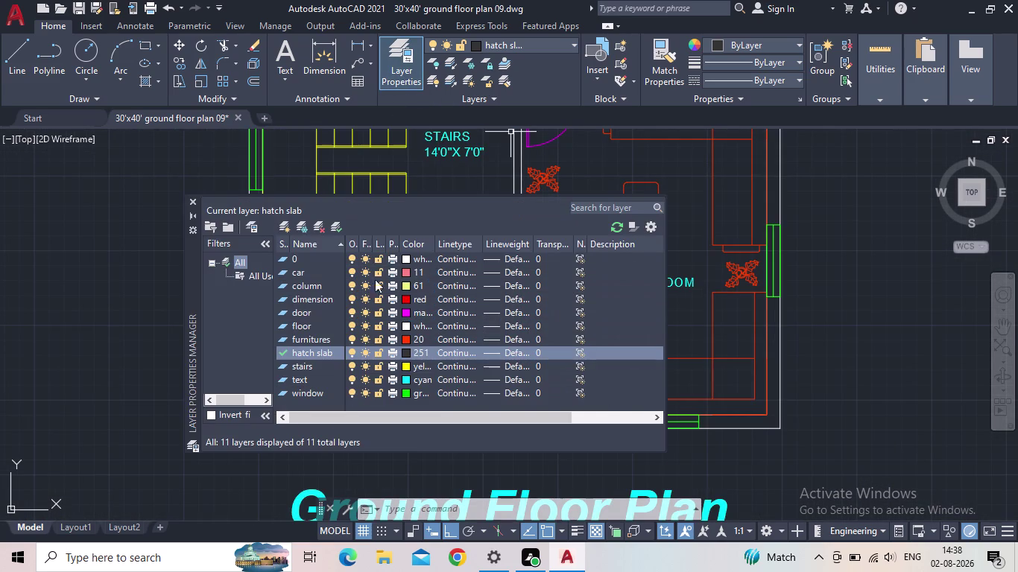
double_click(282, 325)
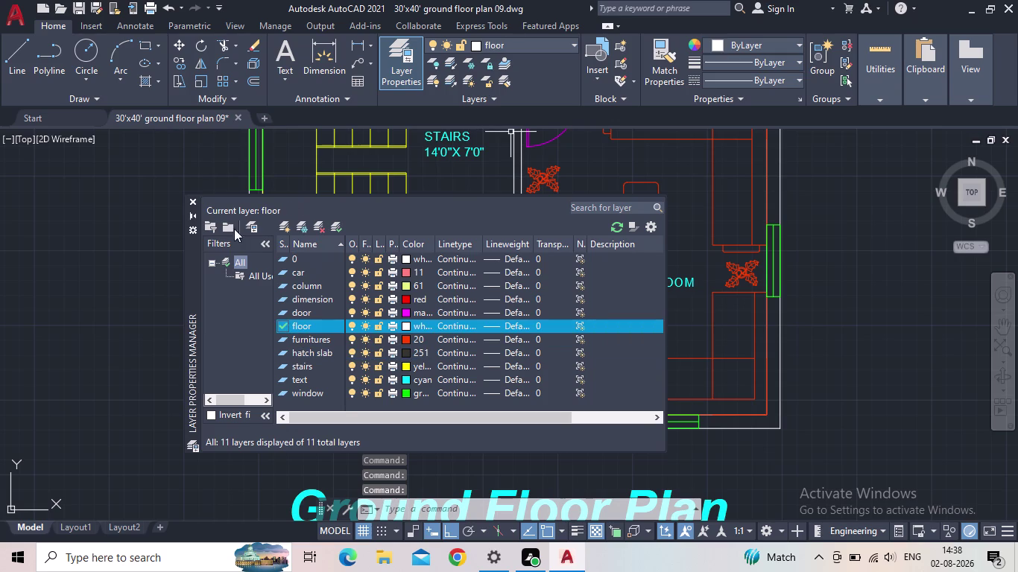
click(194, 201)
scroll(down, 3)
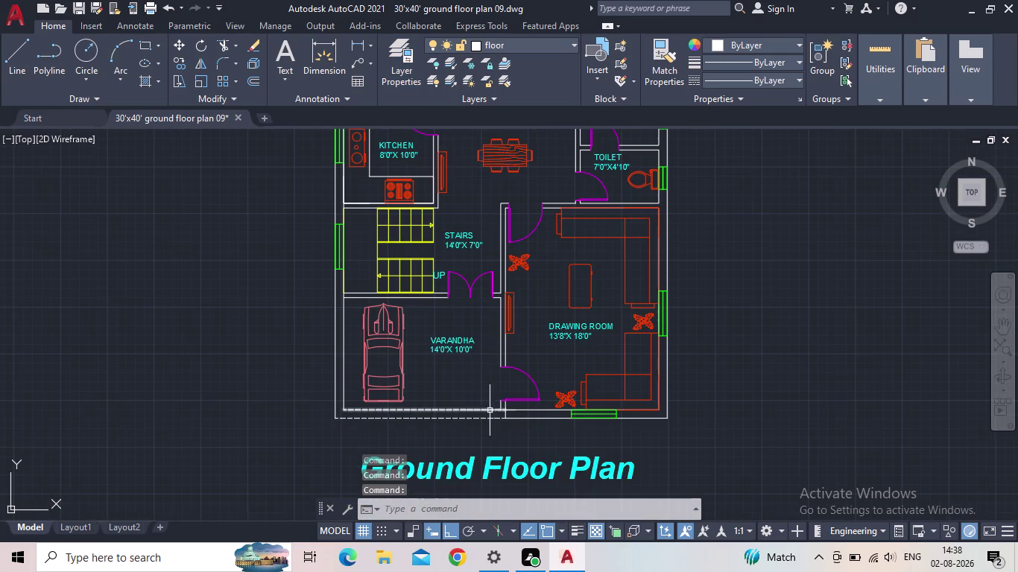